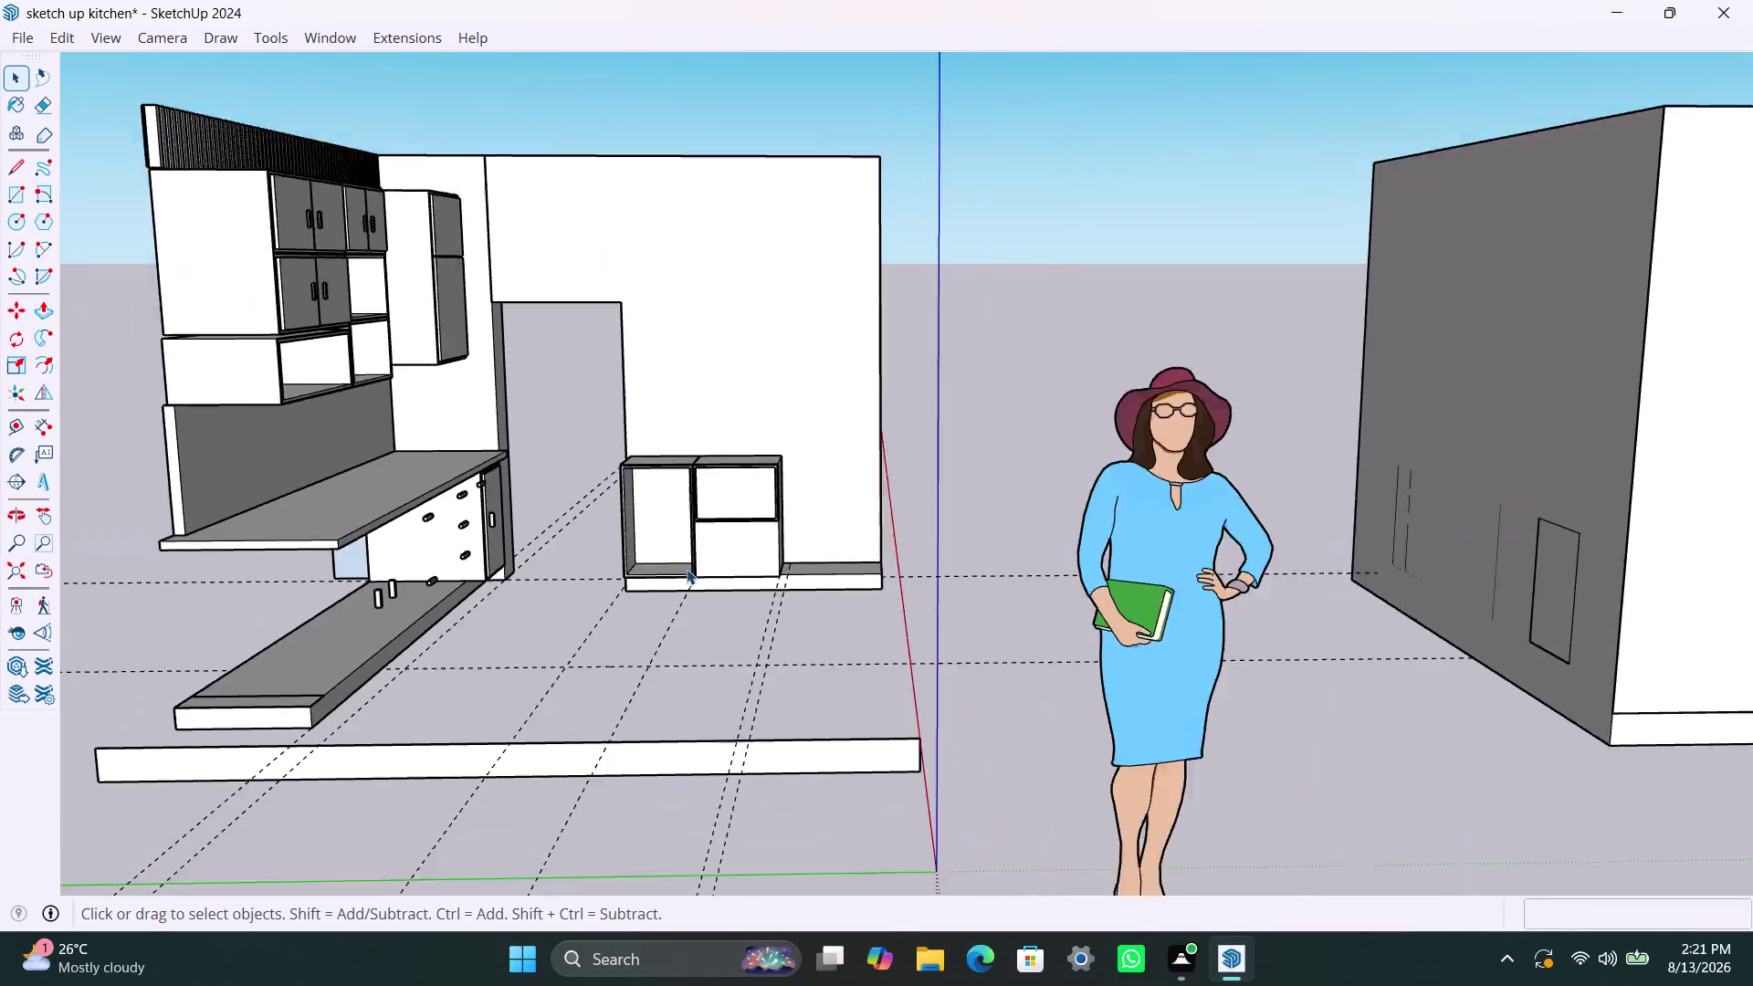
Zoom and orbit to the cabinets and open the right-hand cabinet box for editing.
scroll(up, 3)
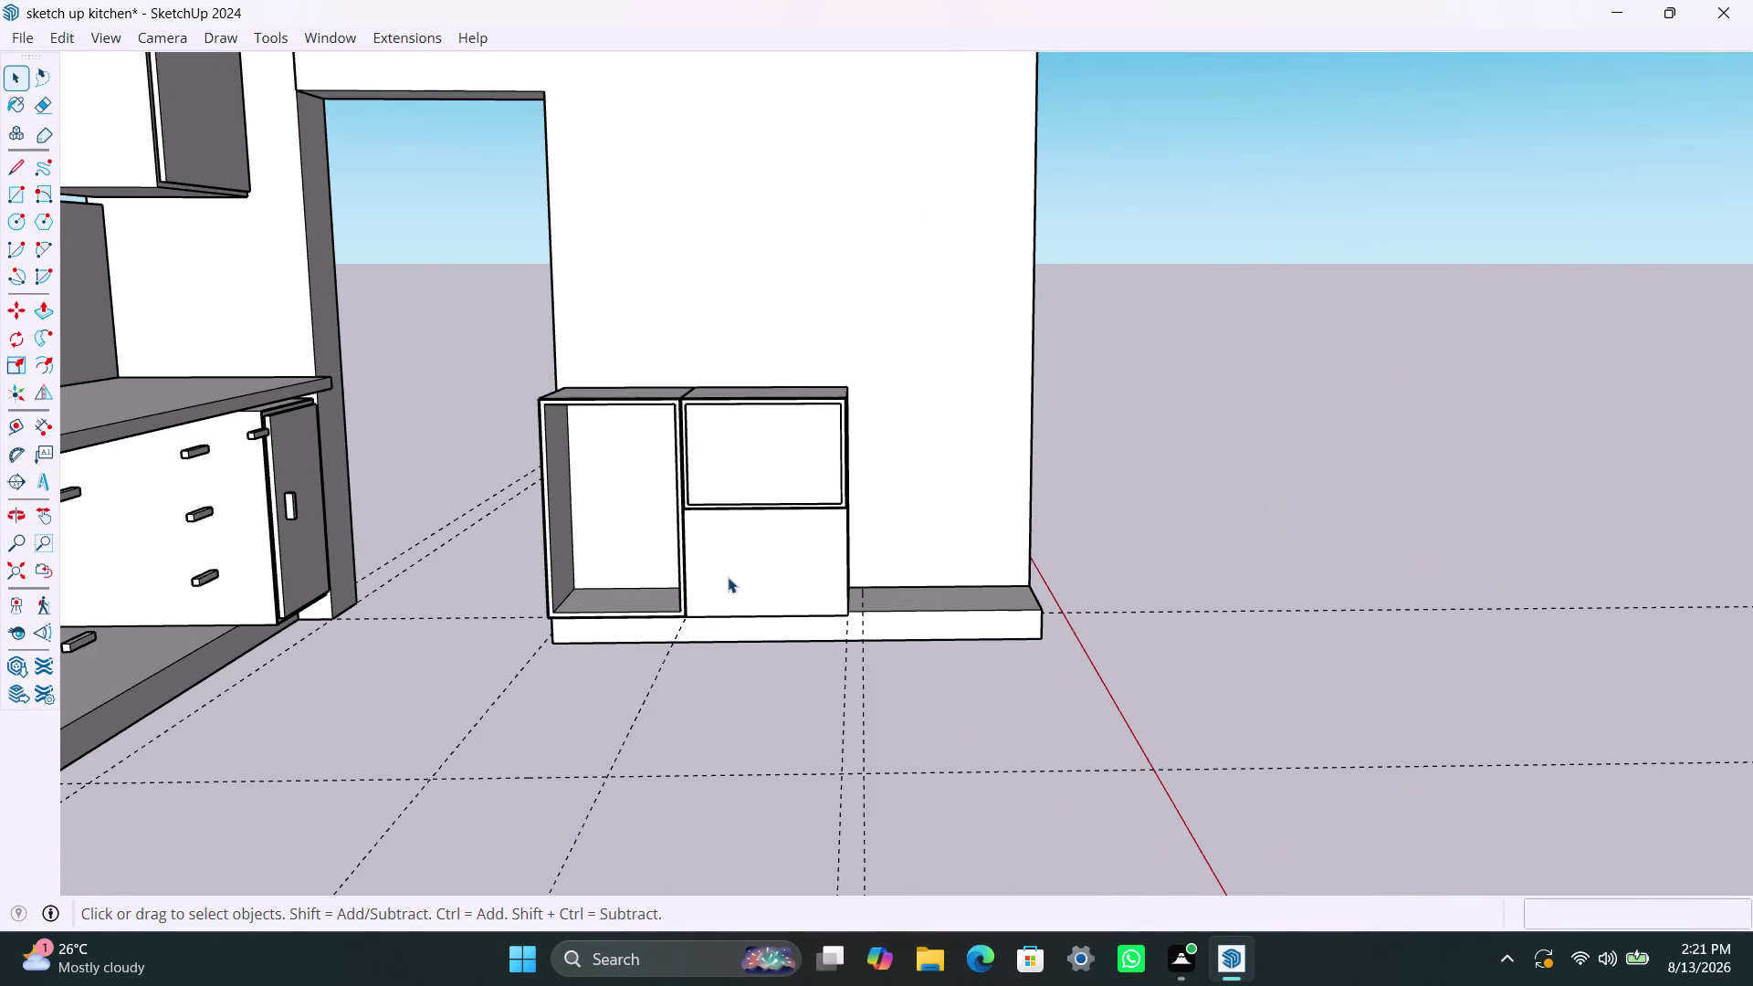
middle_drag(727, 578, 795, 605)
scroll(up, 3)
scroll(up, 3)
scroll(down, 3)
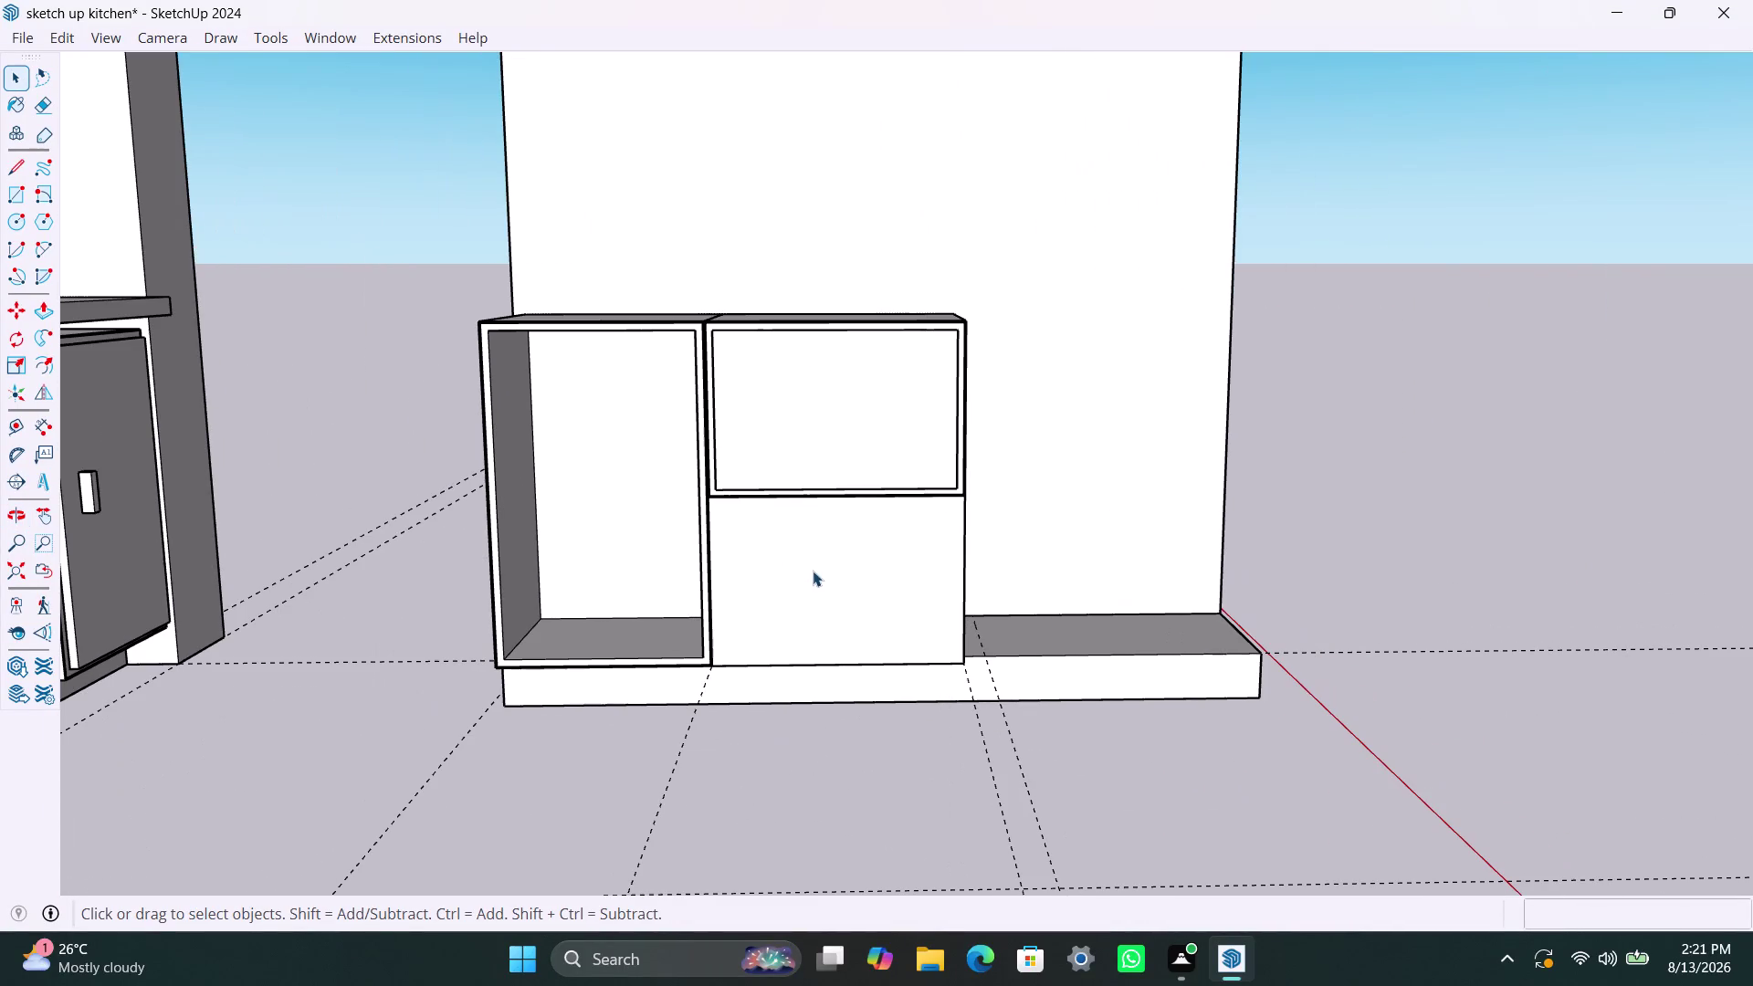
click(781, 574)
double_click(781, 574)
Select the lower front face of the cabinet box.
click(781, 572)
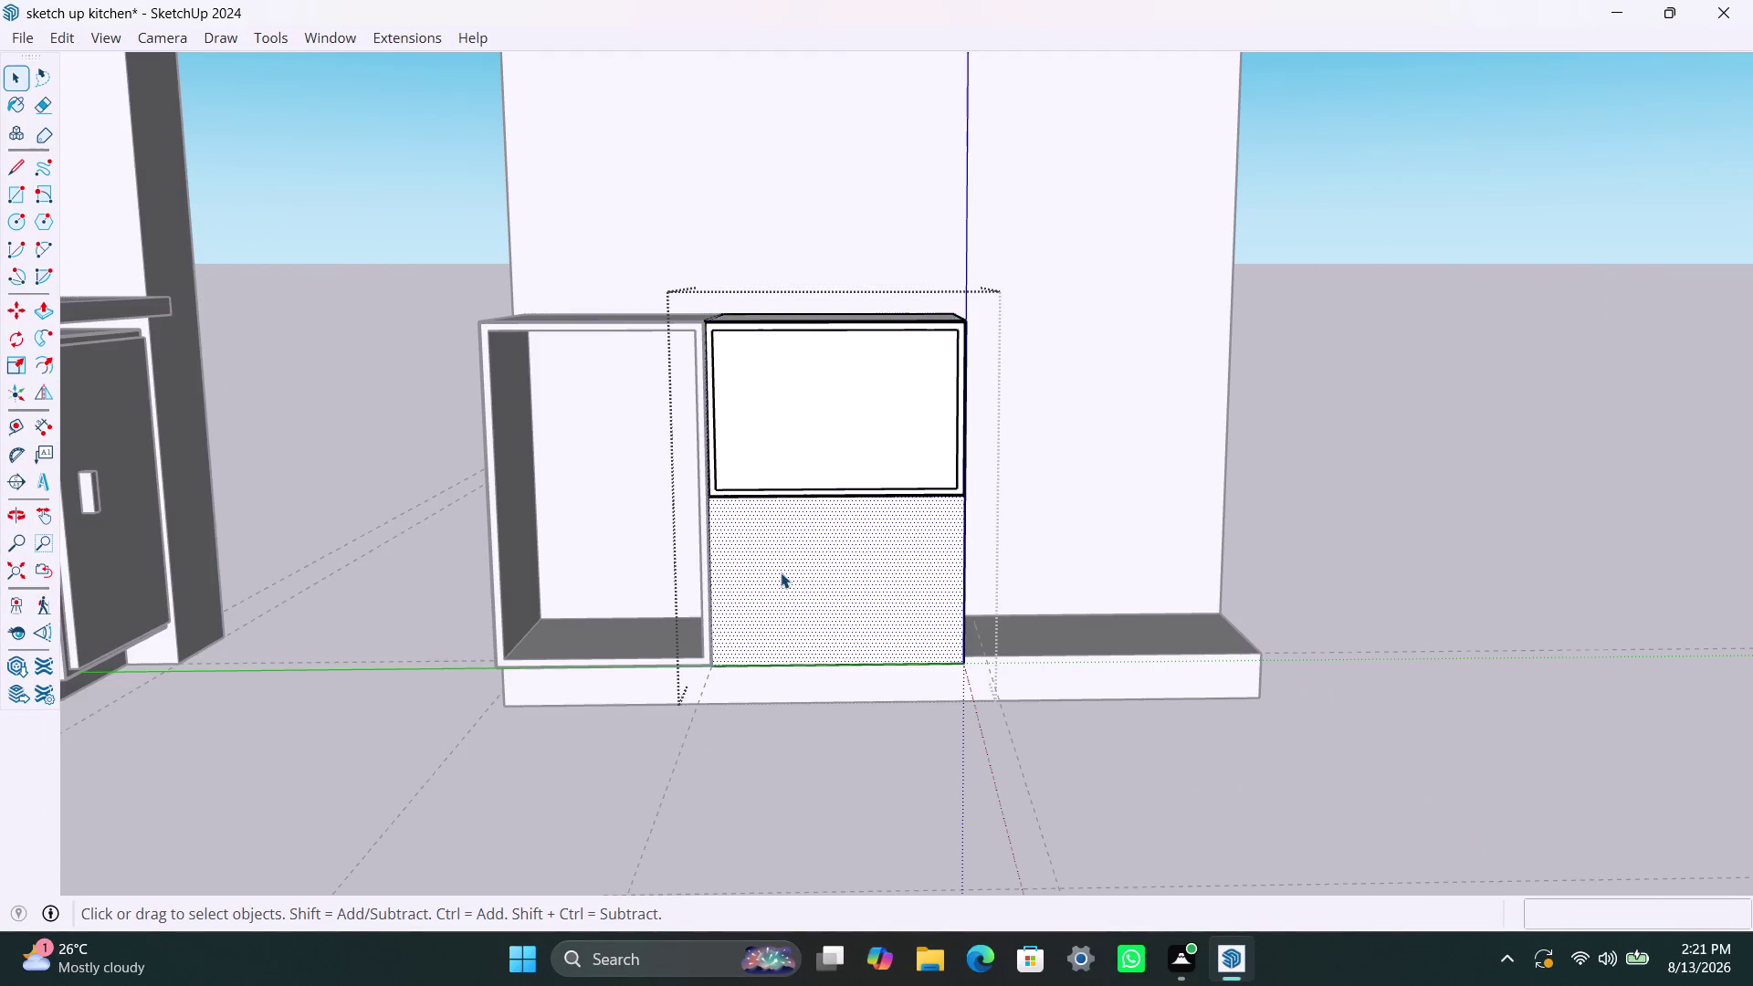
scroll(up, 3)
scroll(up, 3)
click(783, 571)
click(783, 570)
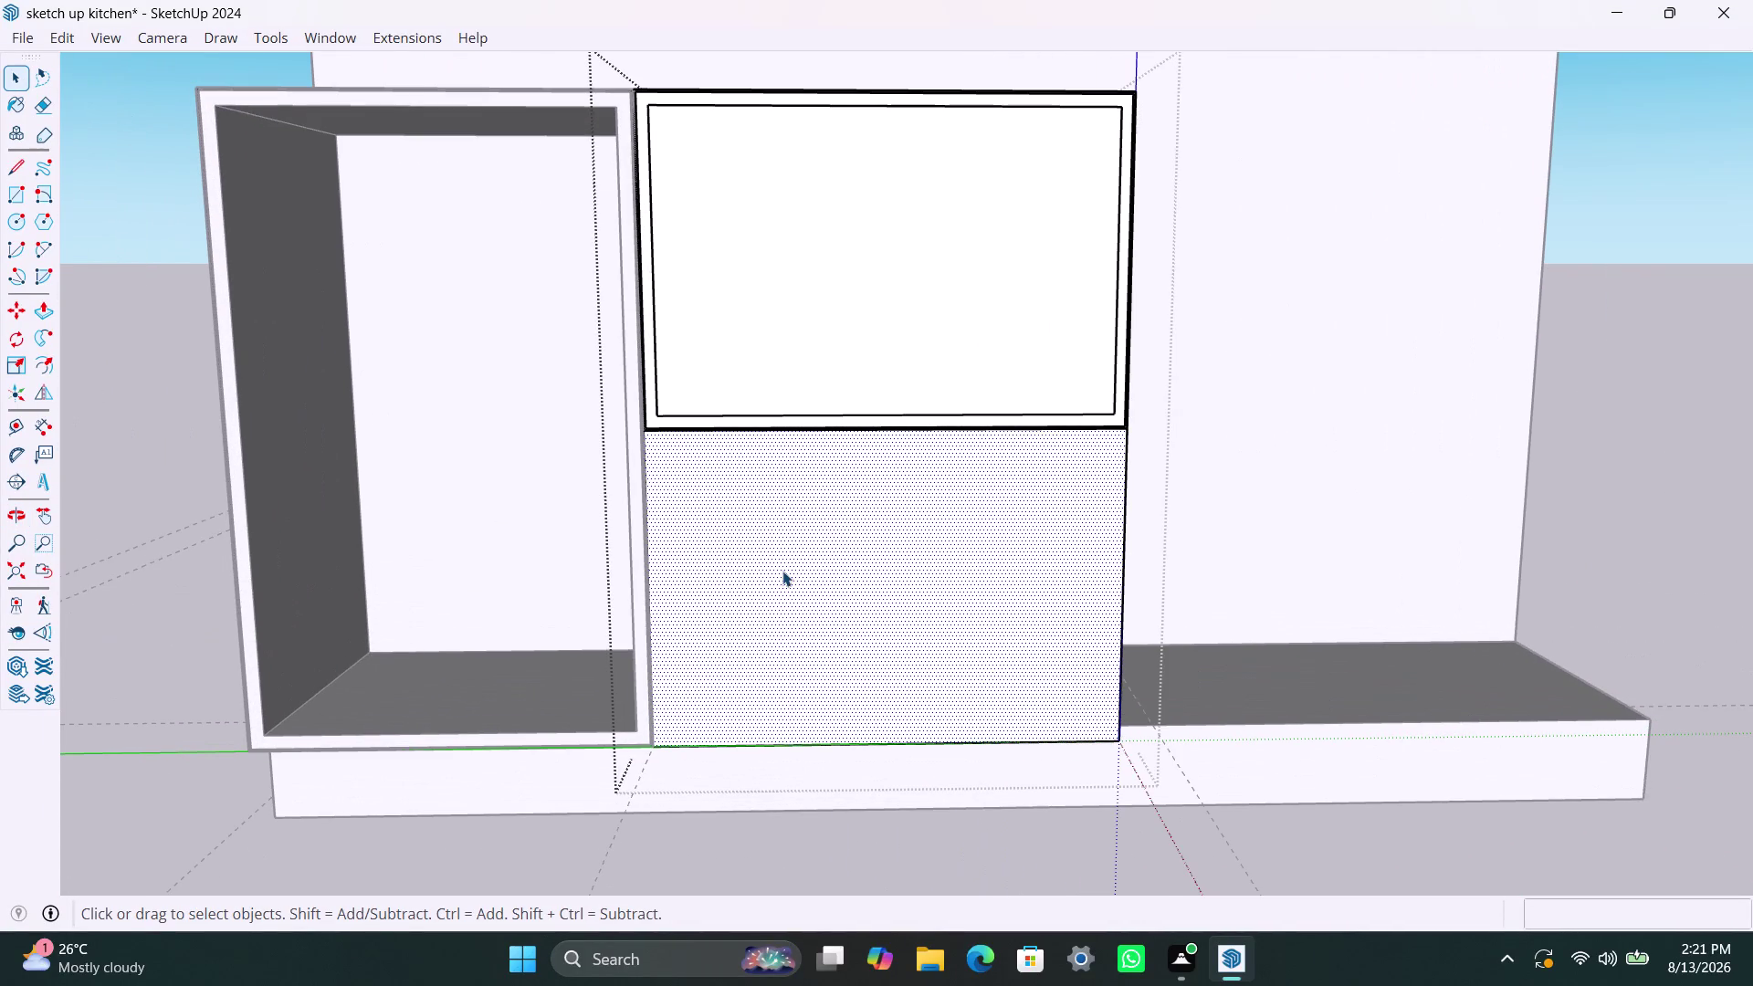
Offset the lower front face inward by 2.5mm.
key(f)
click(777, 566)
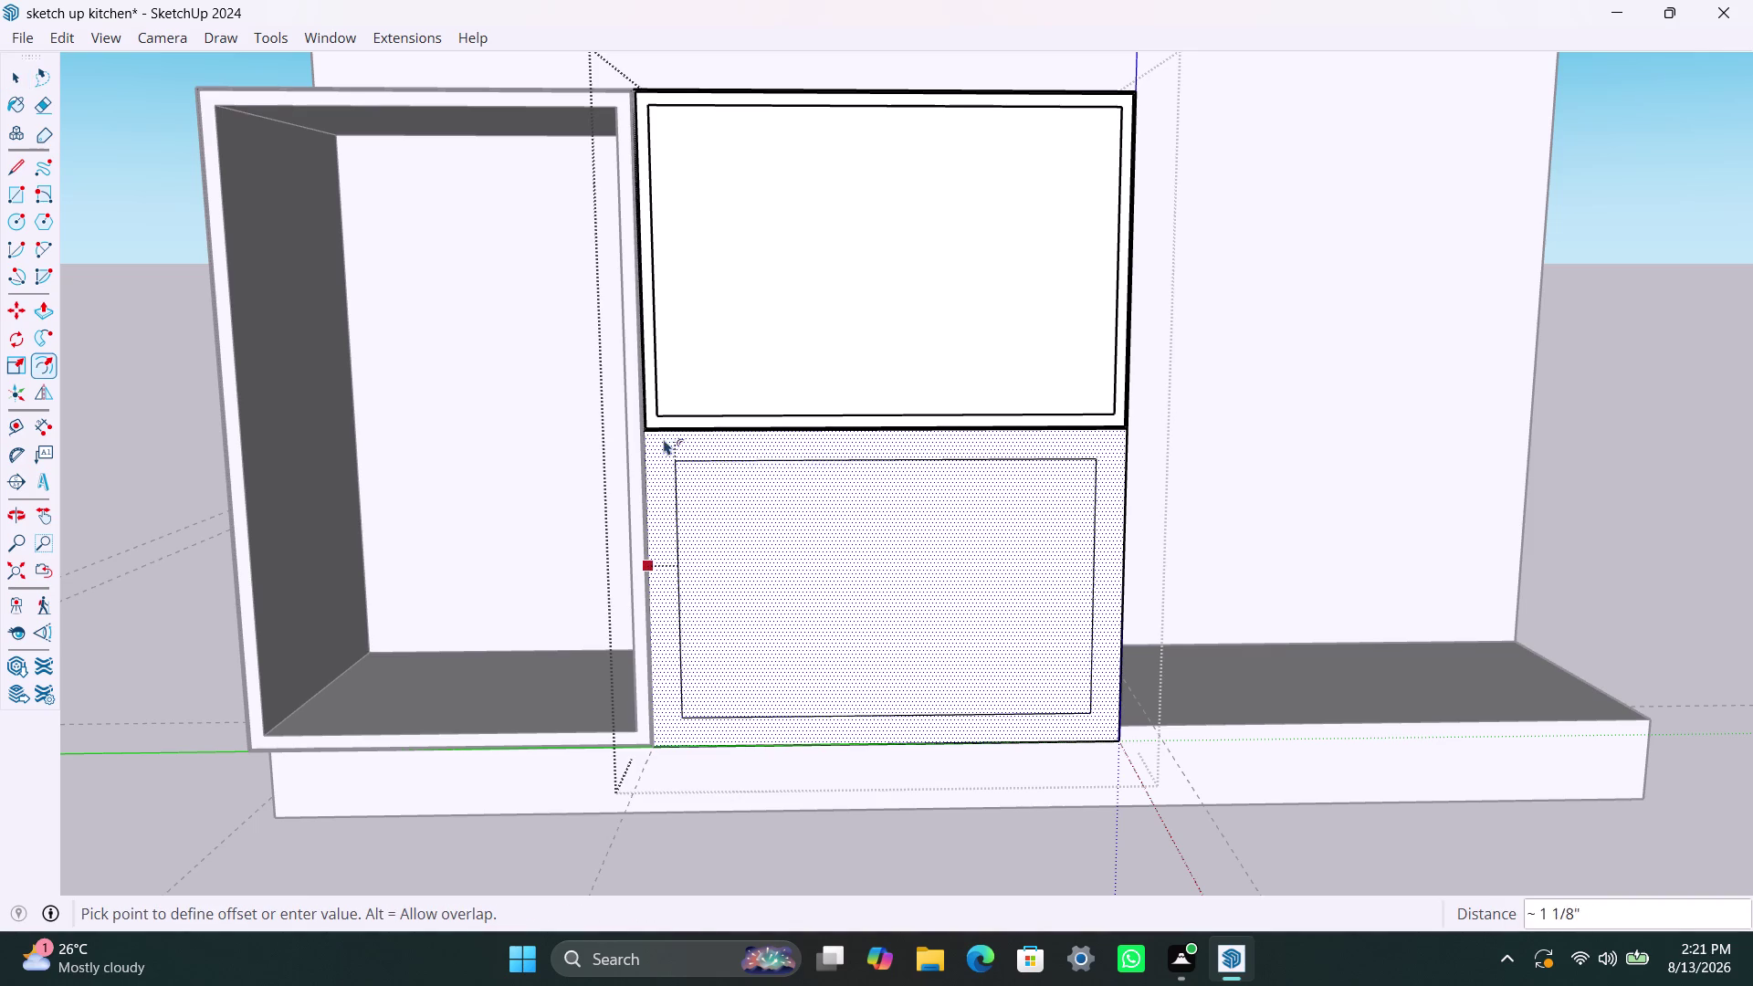
text(2)
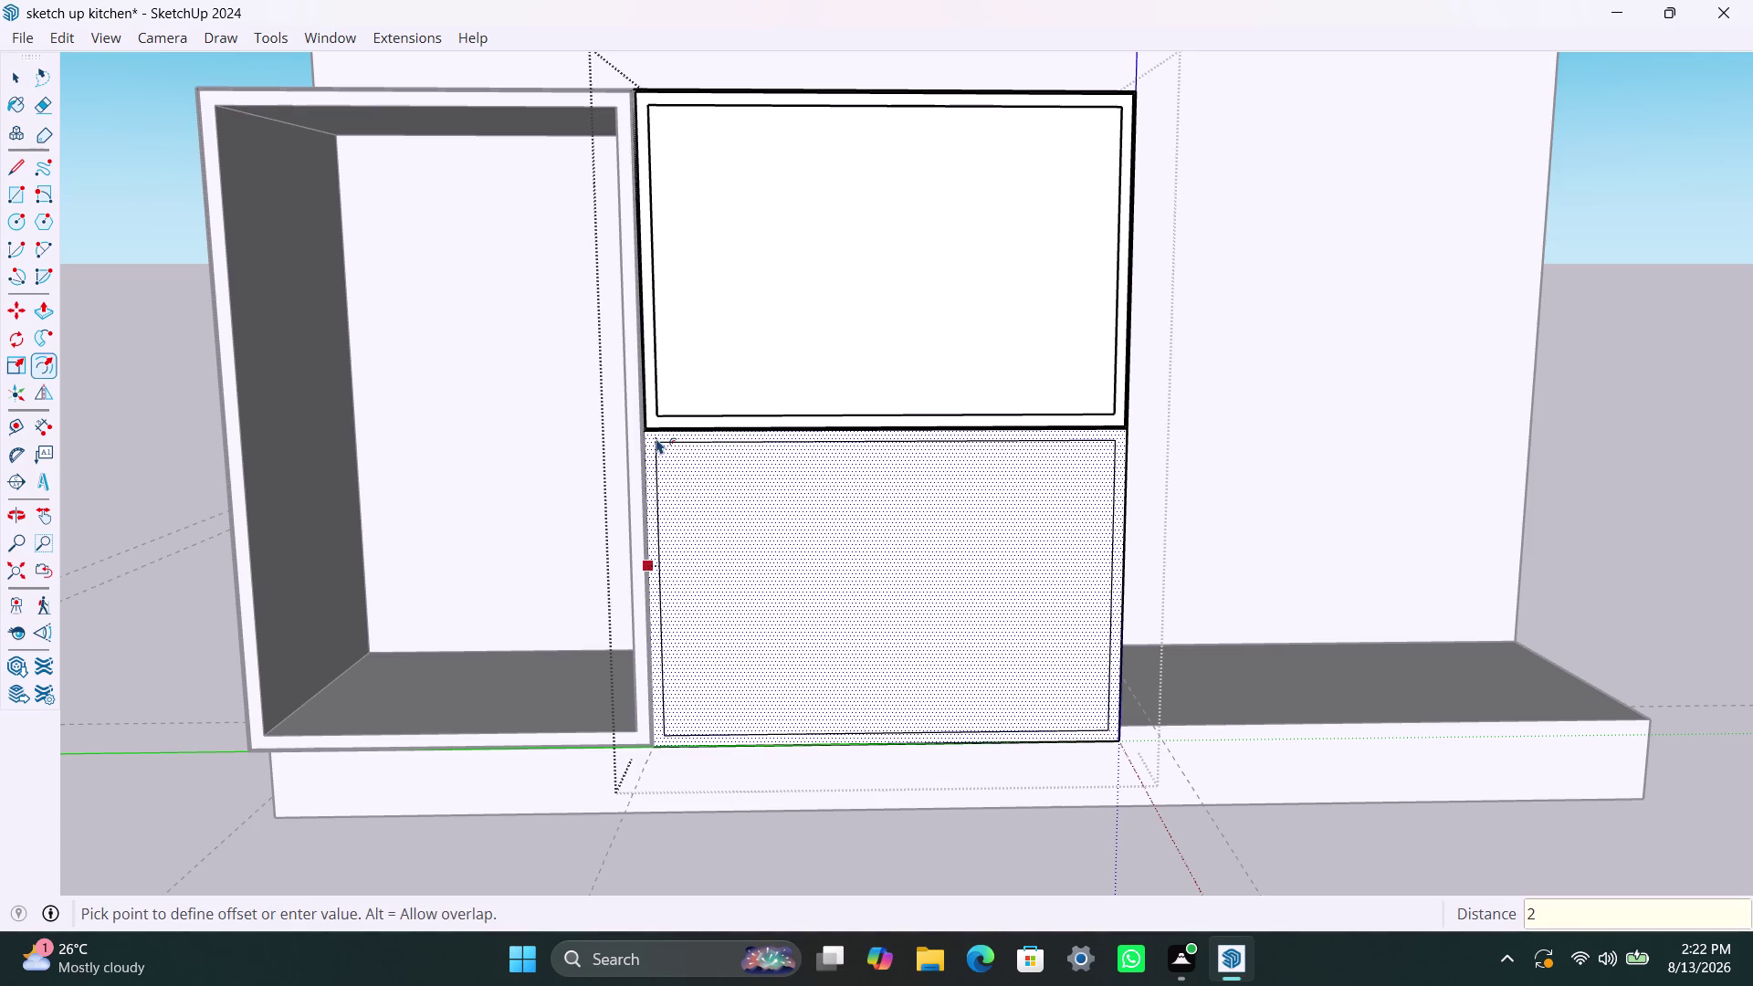
text(.5mm)
key(Return)
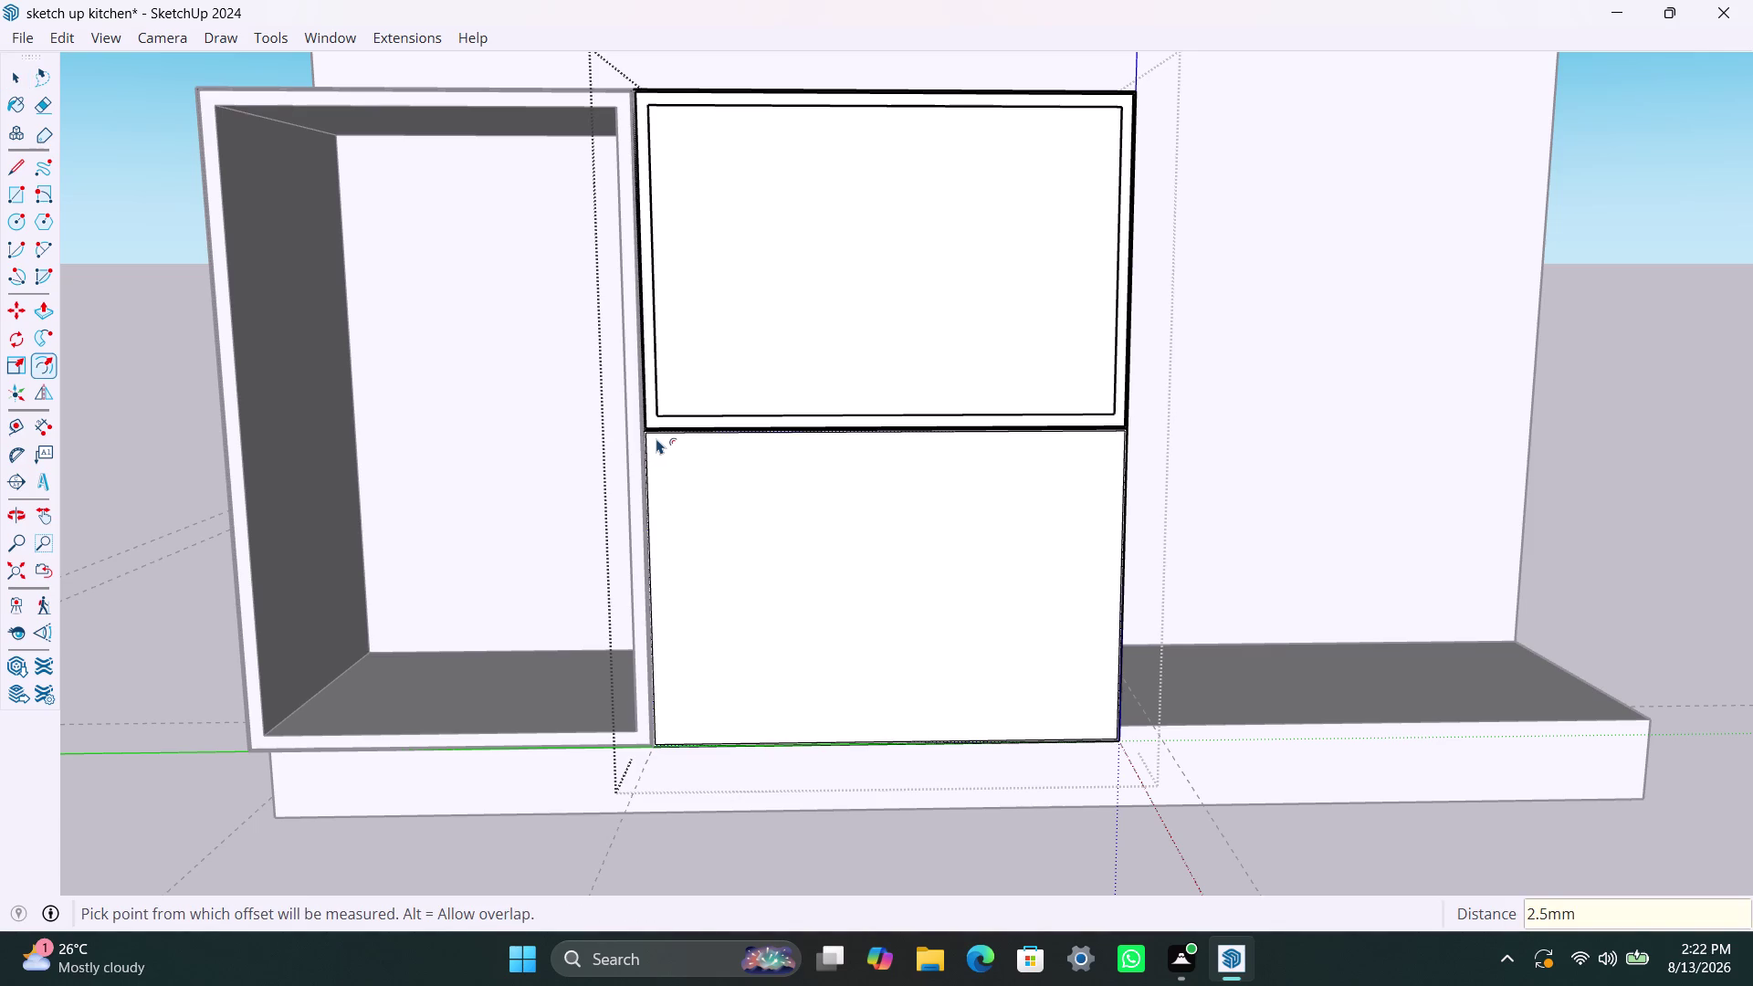
Redo the lower face inset at 18mm to finish the frame border.
click(703, 459)
key(3)
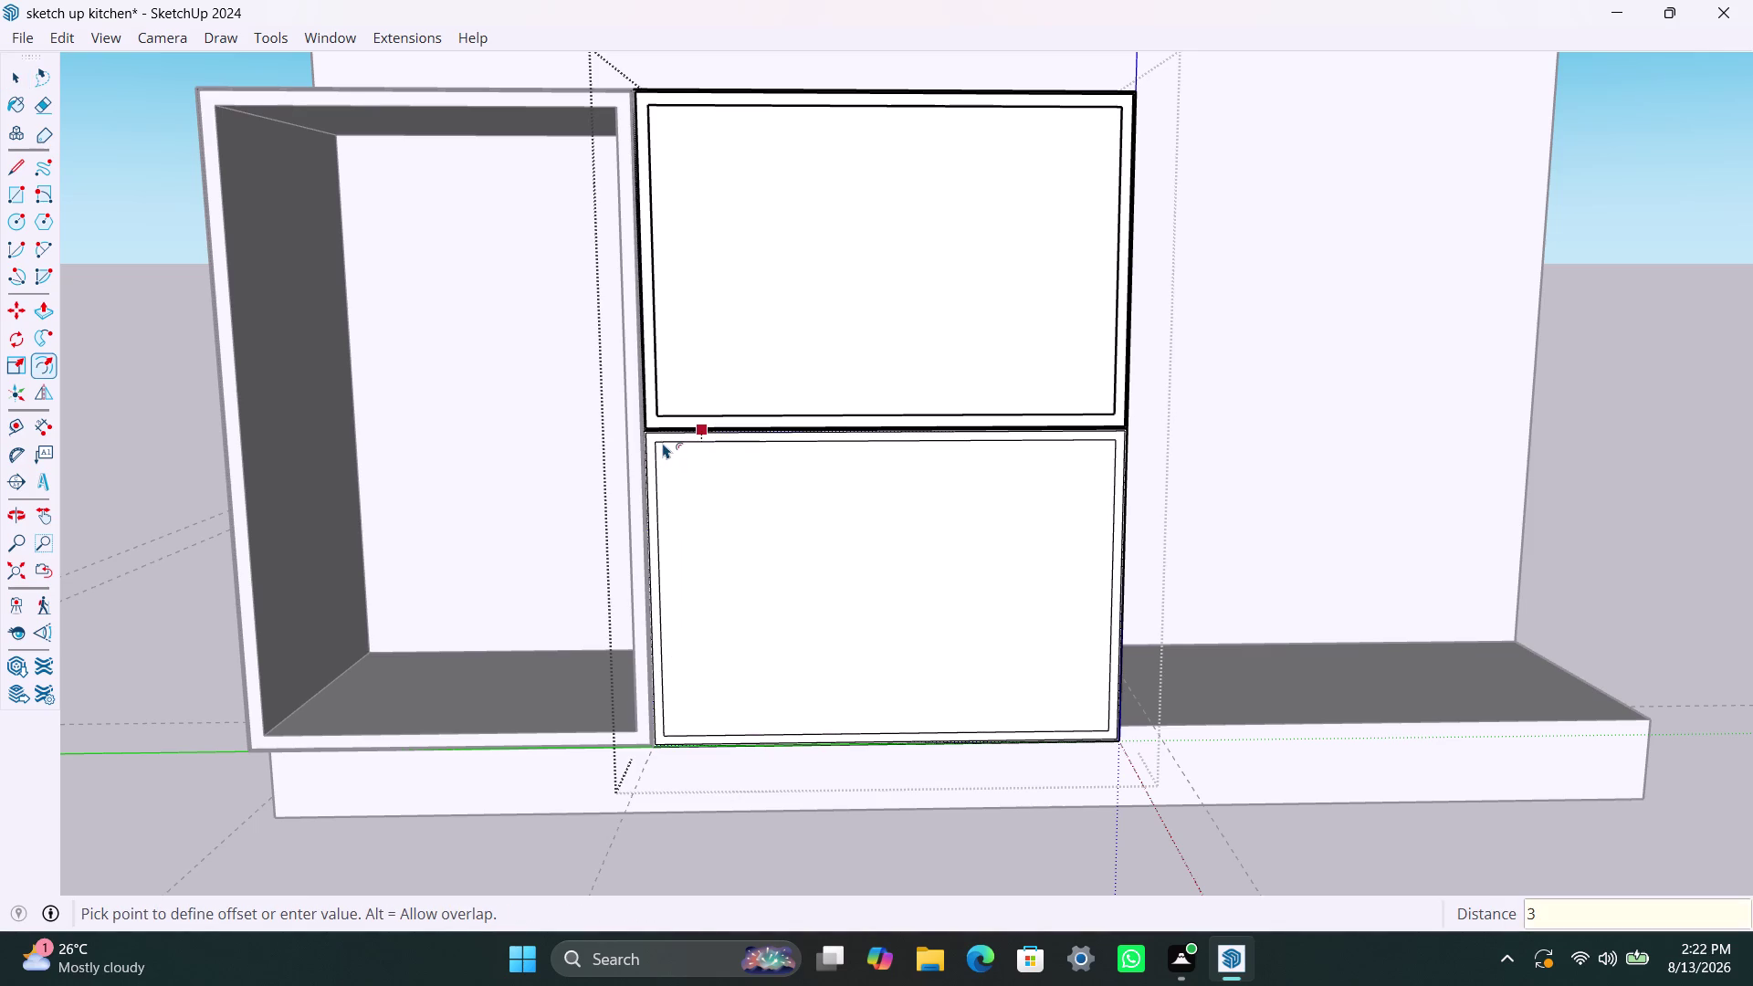
key(BackSpace)
text(18mm)
key(Return)
key(space)
click(729, 501)
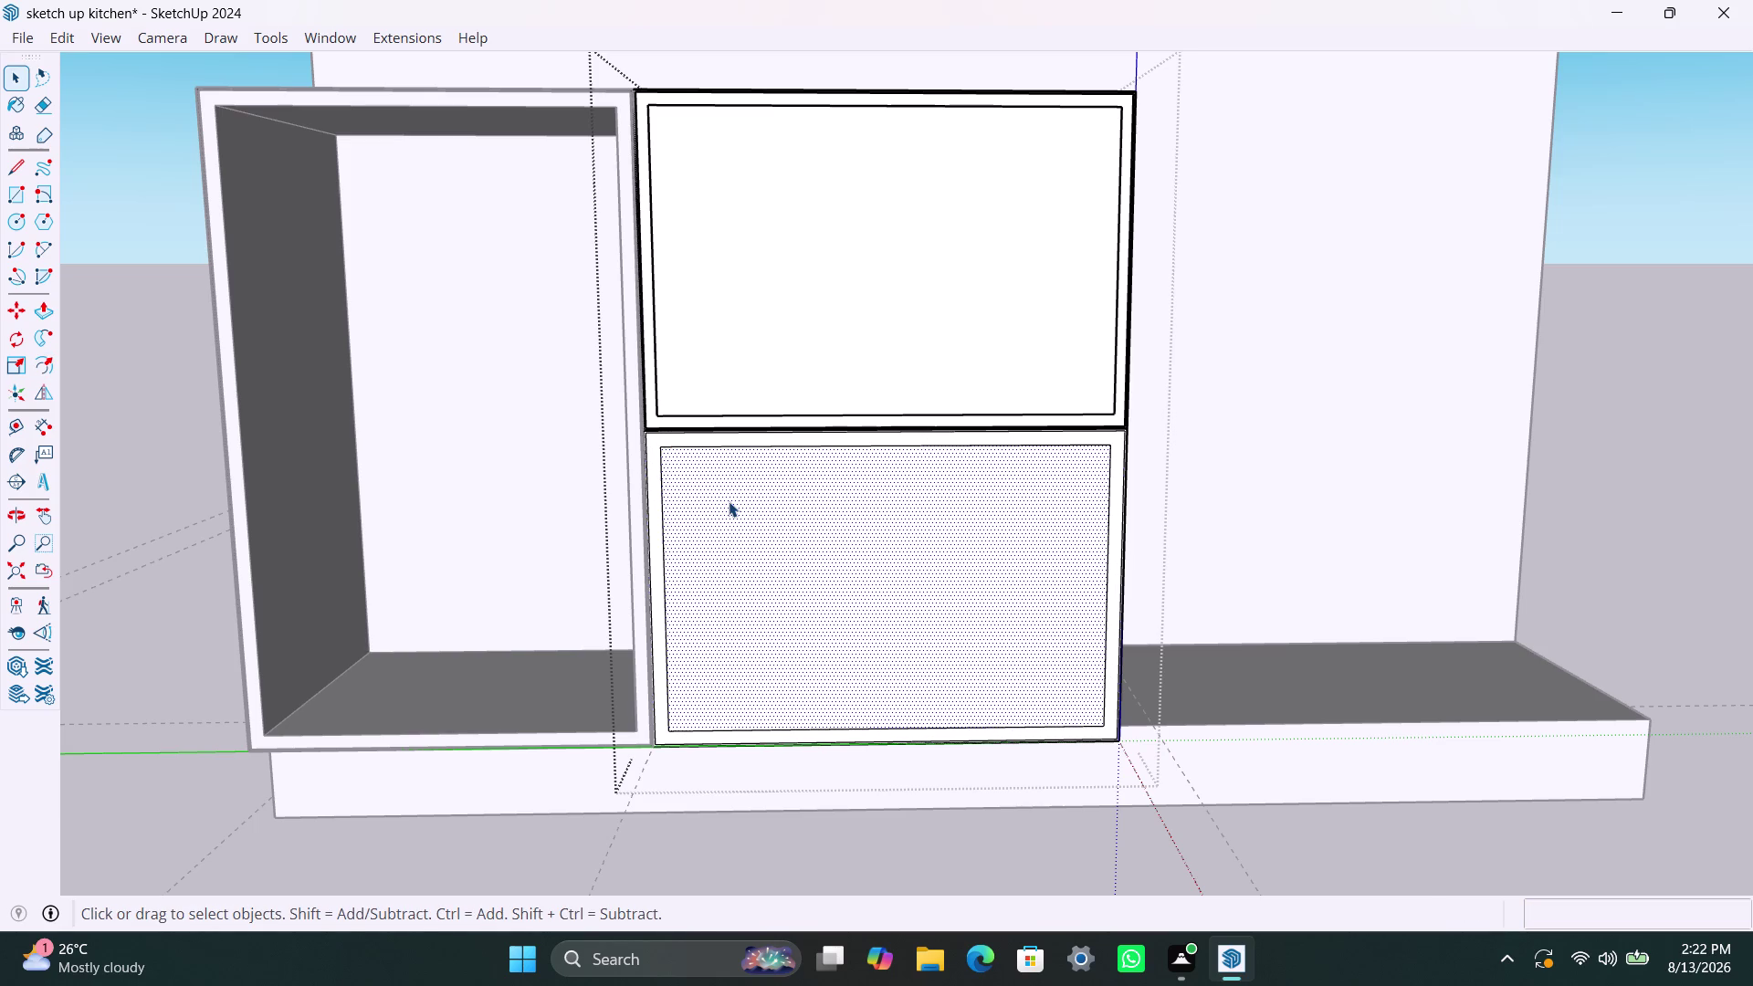
Push the inner panel face back into the box to form the open compartment.
key(p)
click(729, 502)
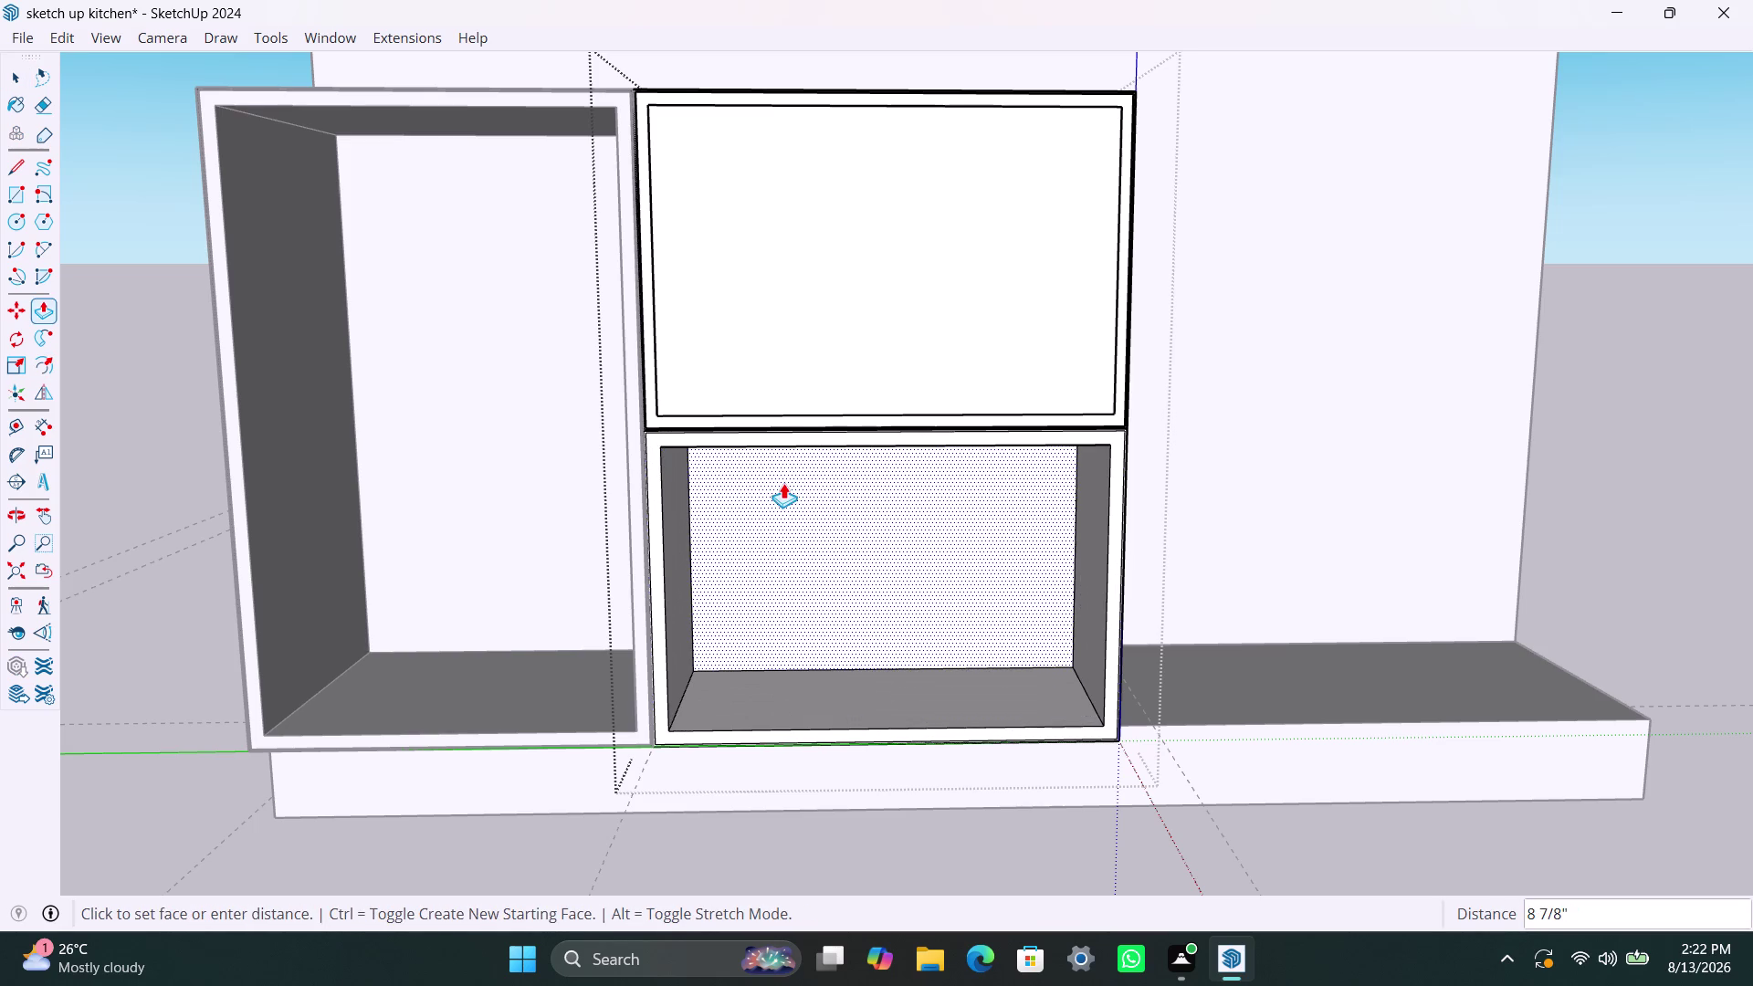
click(783, 481)
key(space)
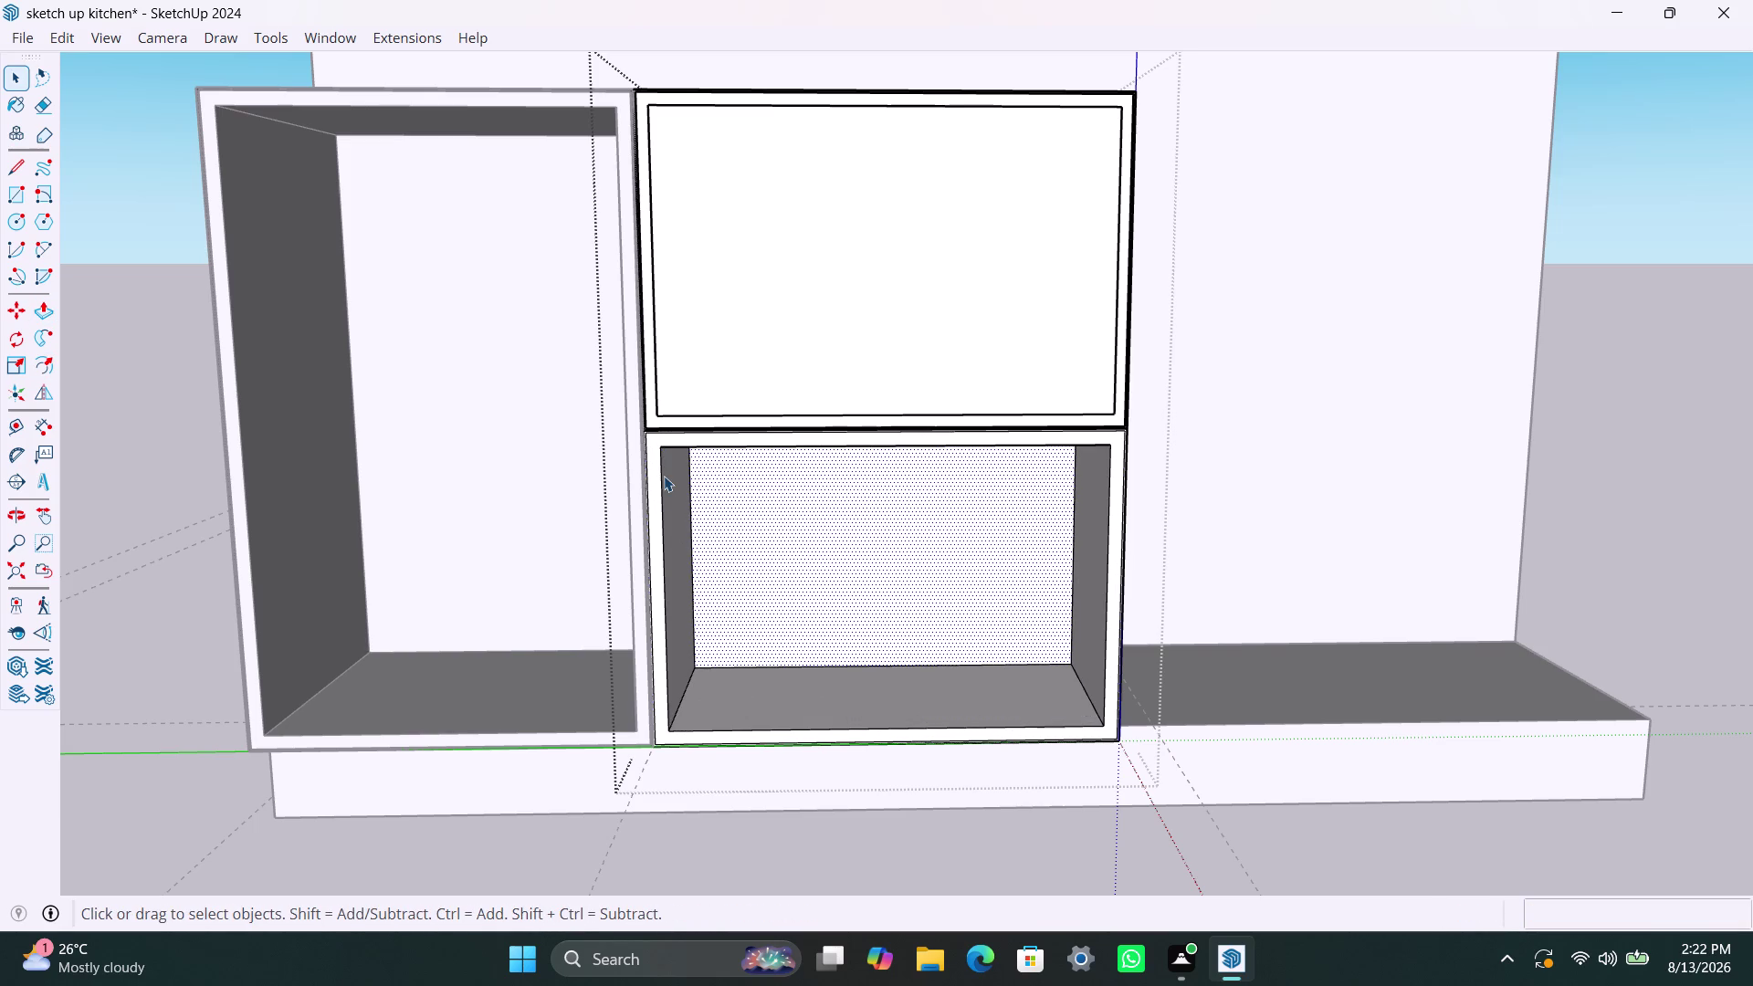
Exit the cabinet group and zoom out to view the result.
click(1691, 352)
scroll(down, 3)
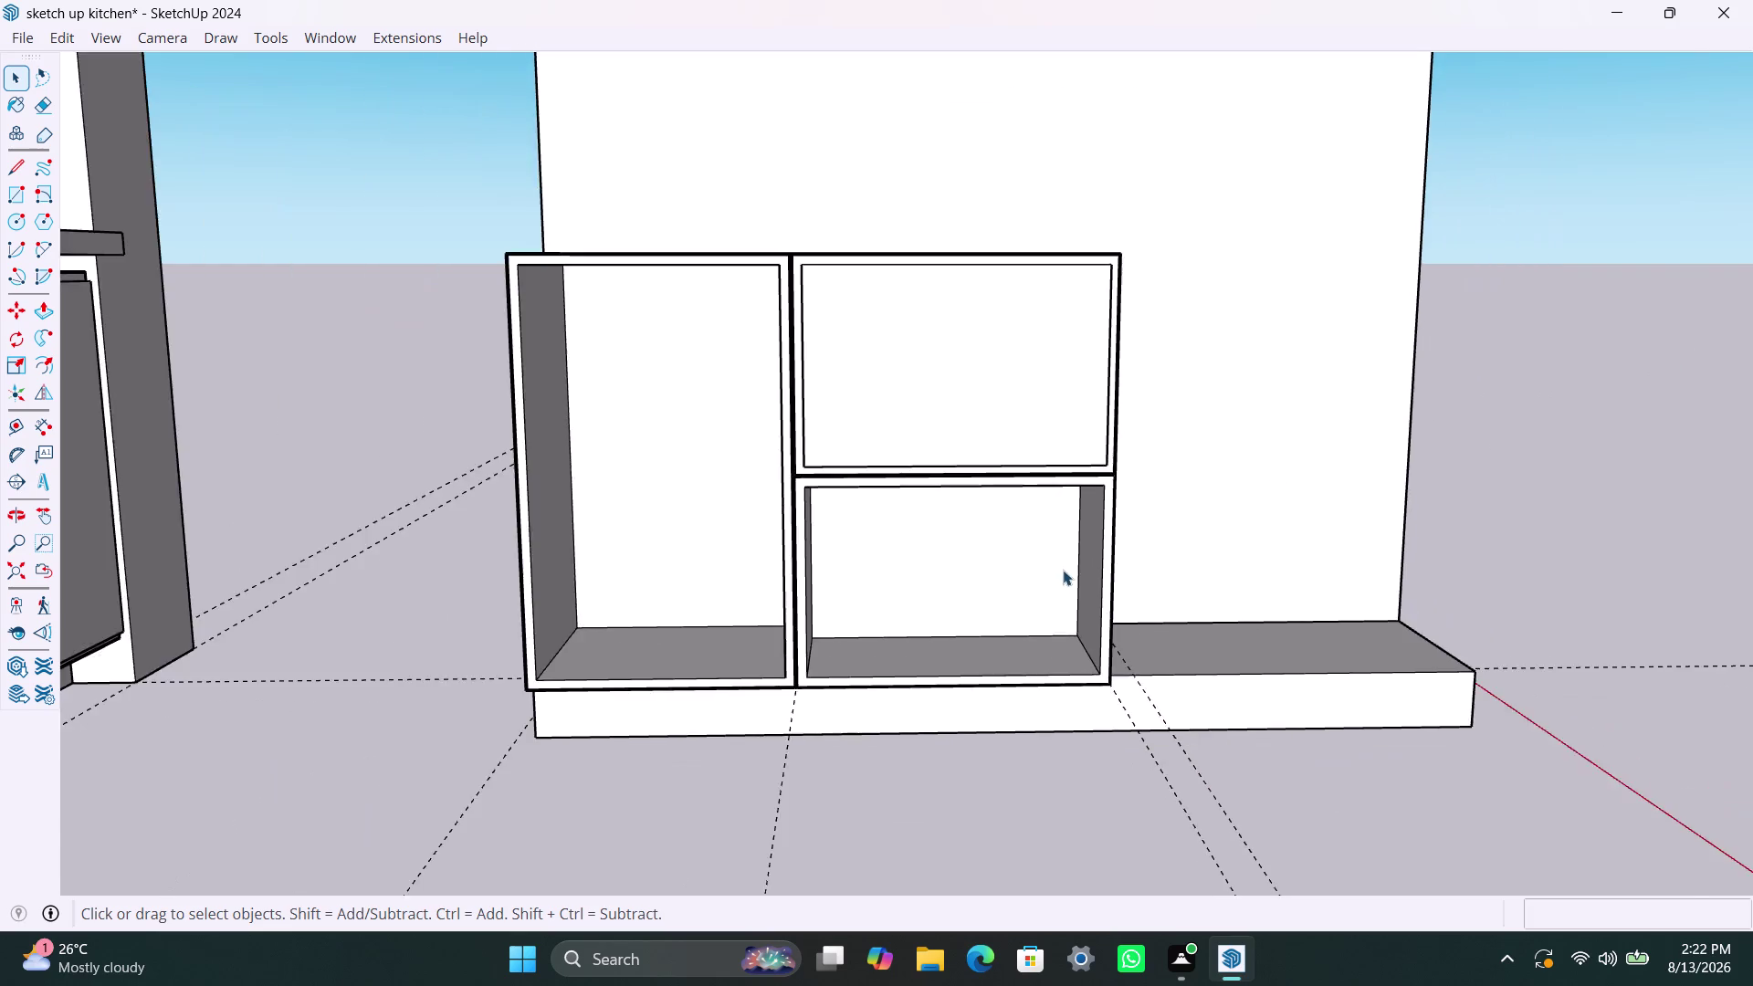
scroll(down, 3)
scroll(up, 3)
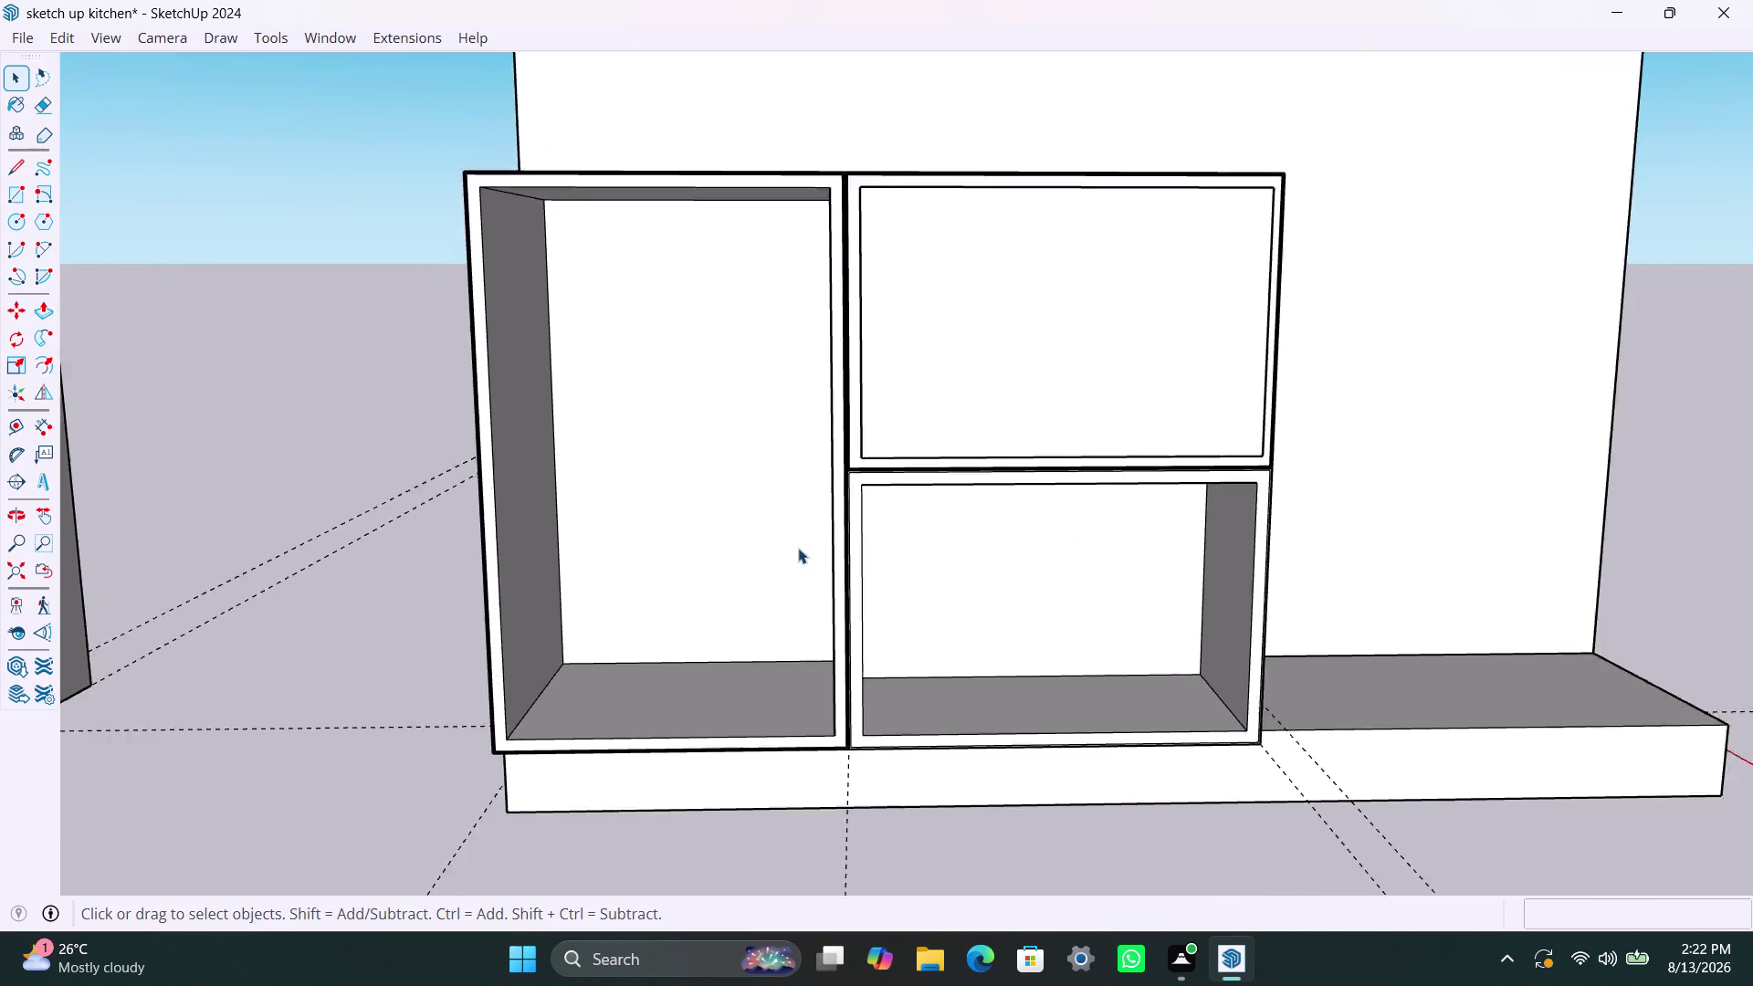
scroll(up, 3)
click(929, 515)
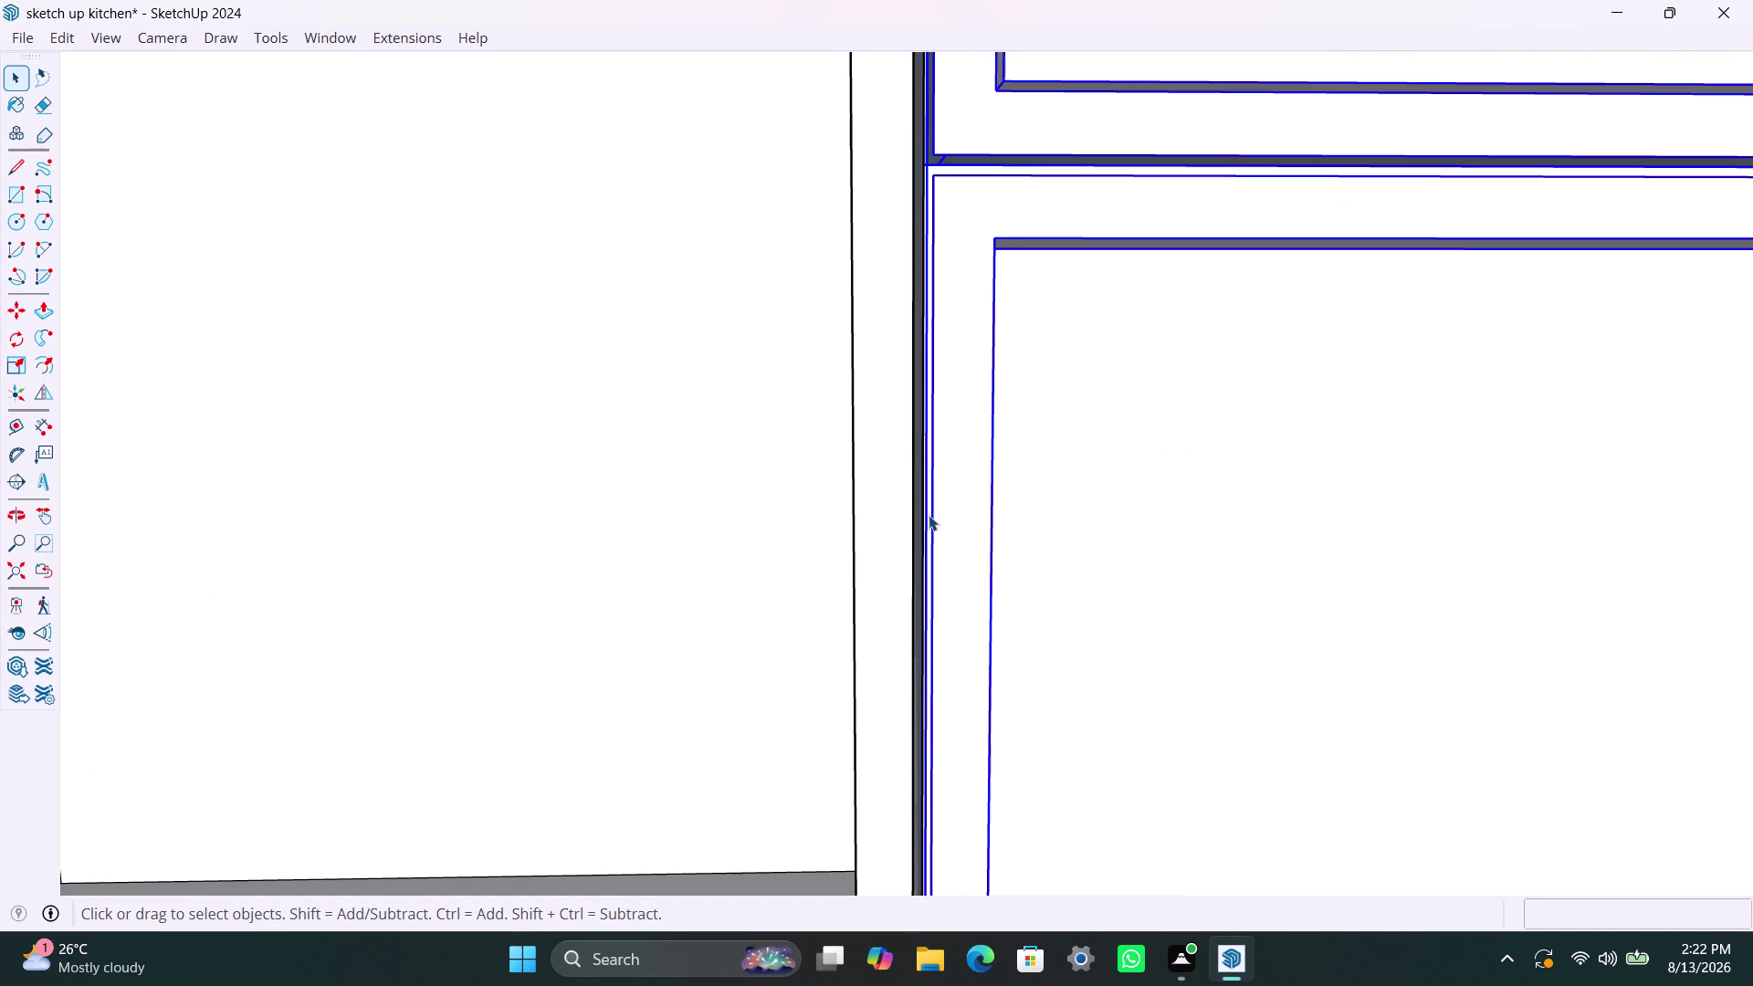
click(928, 514)
scroll(up, 3)
triple_click(929, 508)
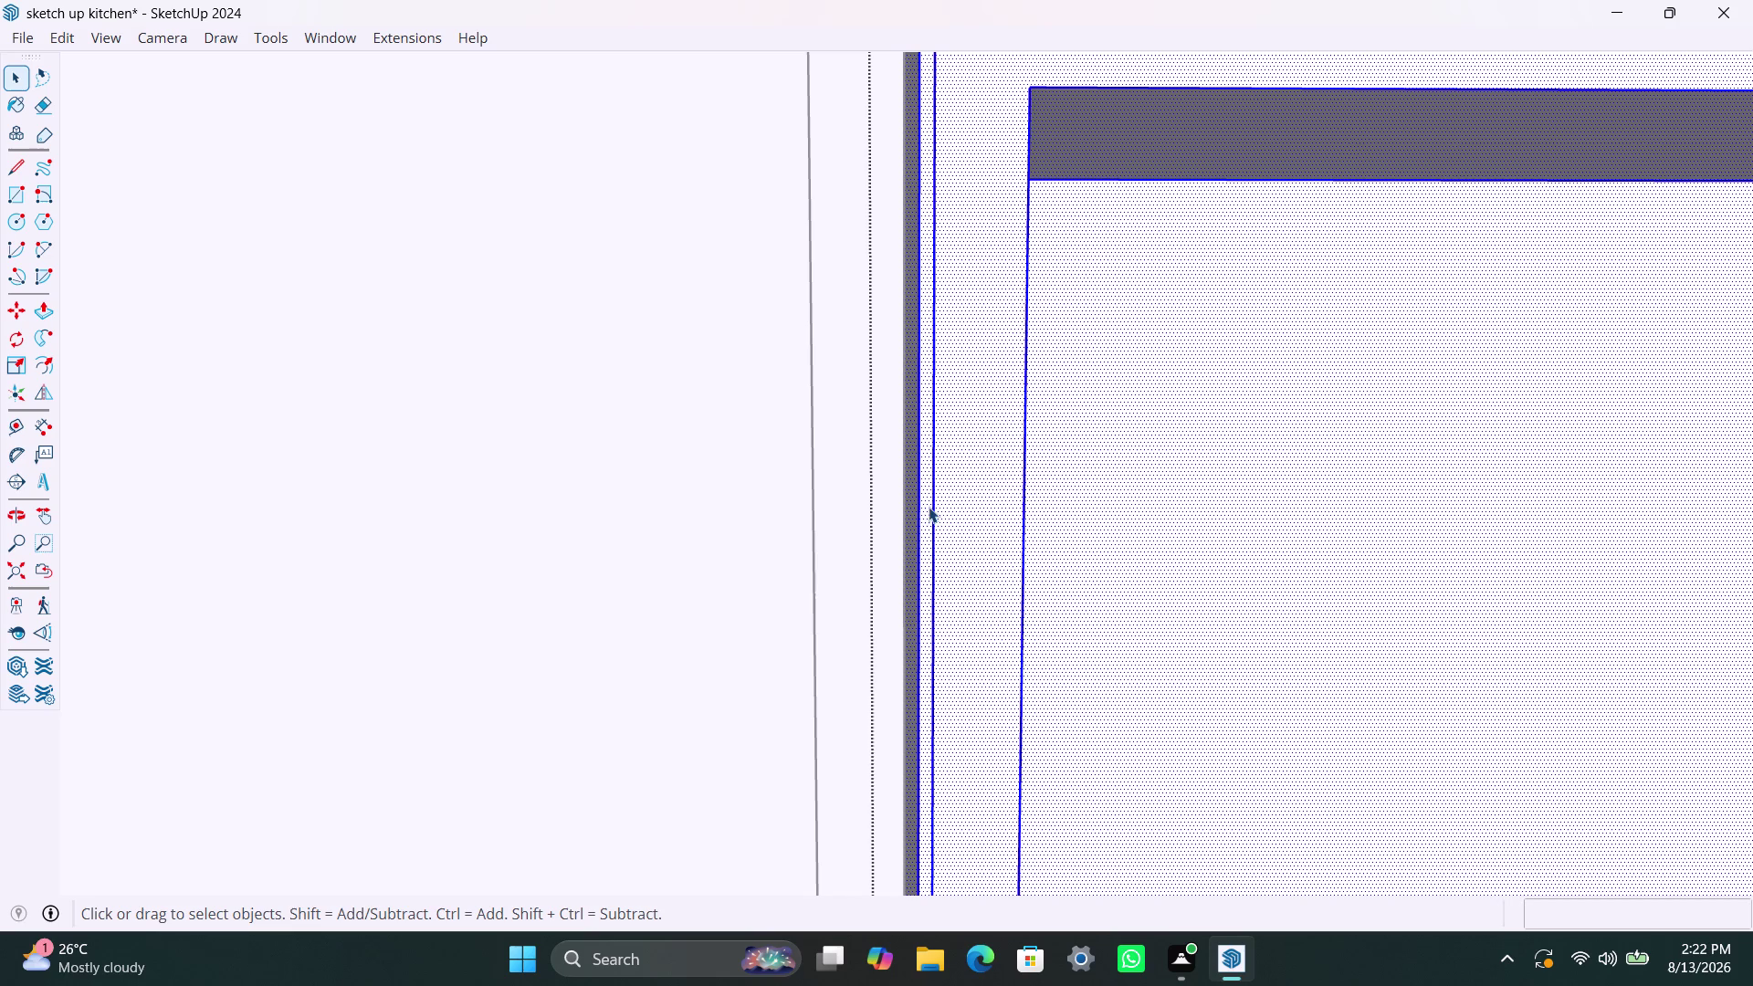
click(925, 507)
click(927, 503)
click(960, 483)
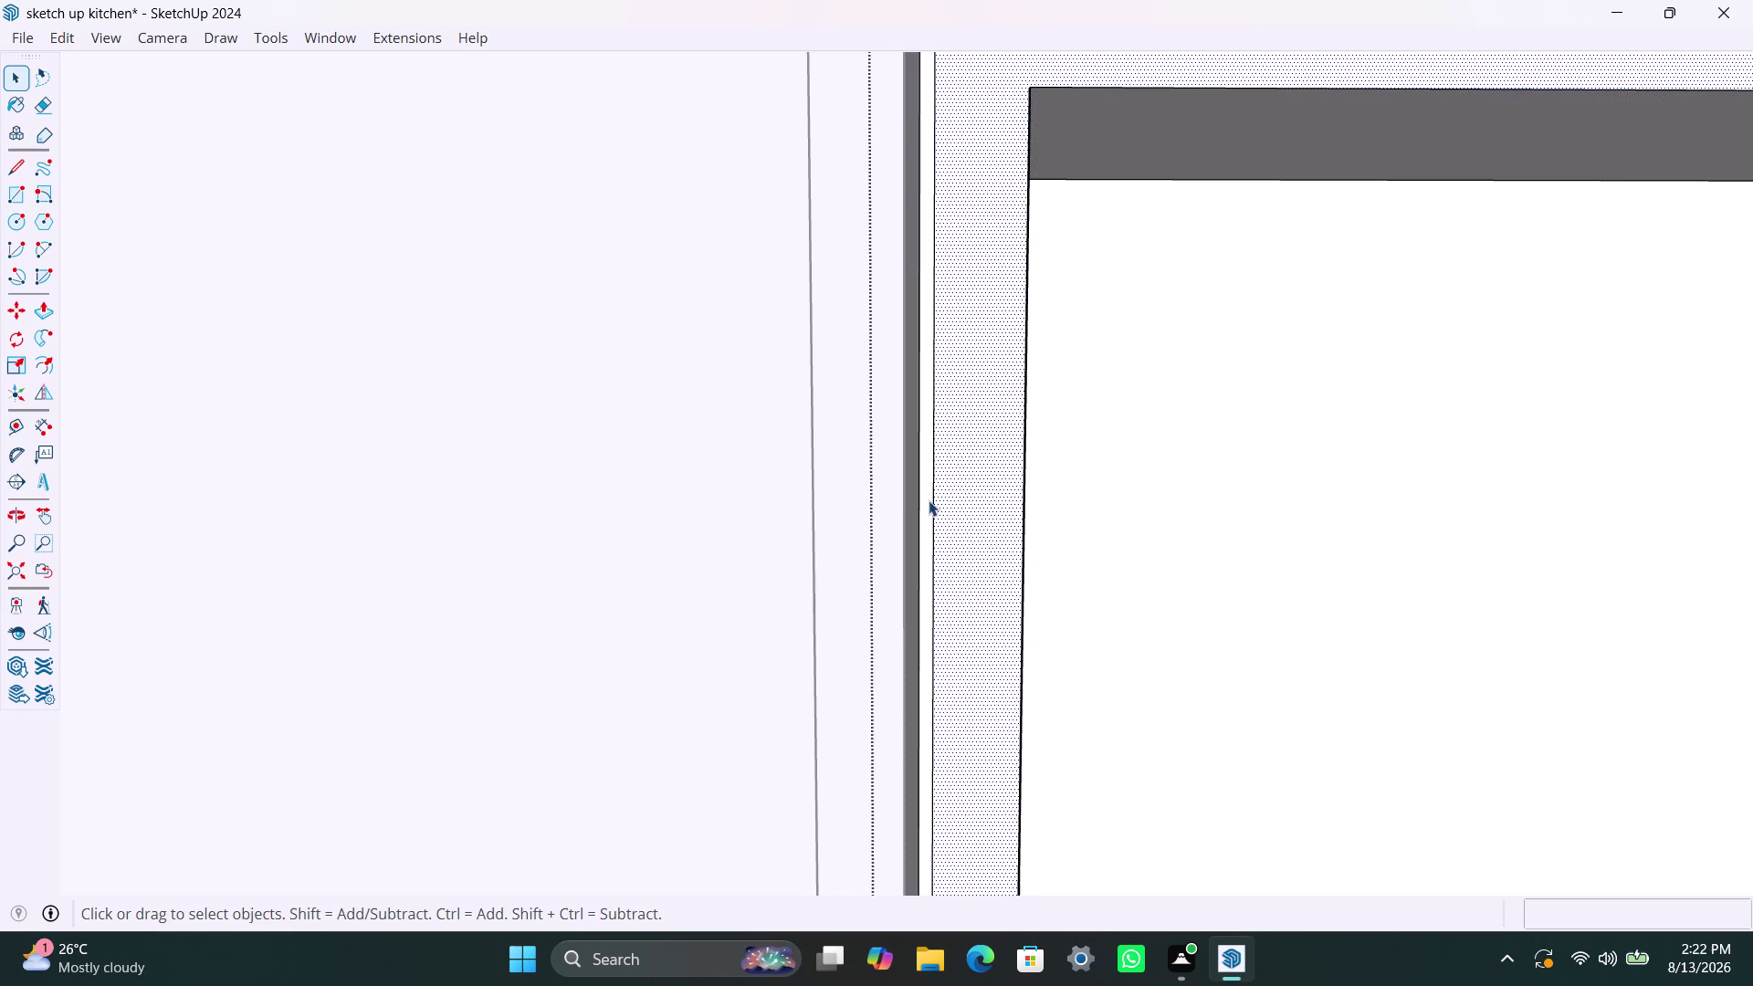
click(929, 500)
key(Delete)
scroll(down, 3)
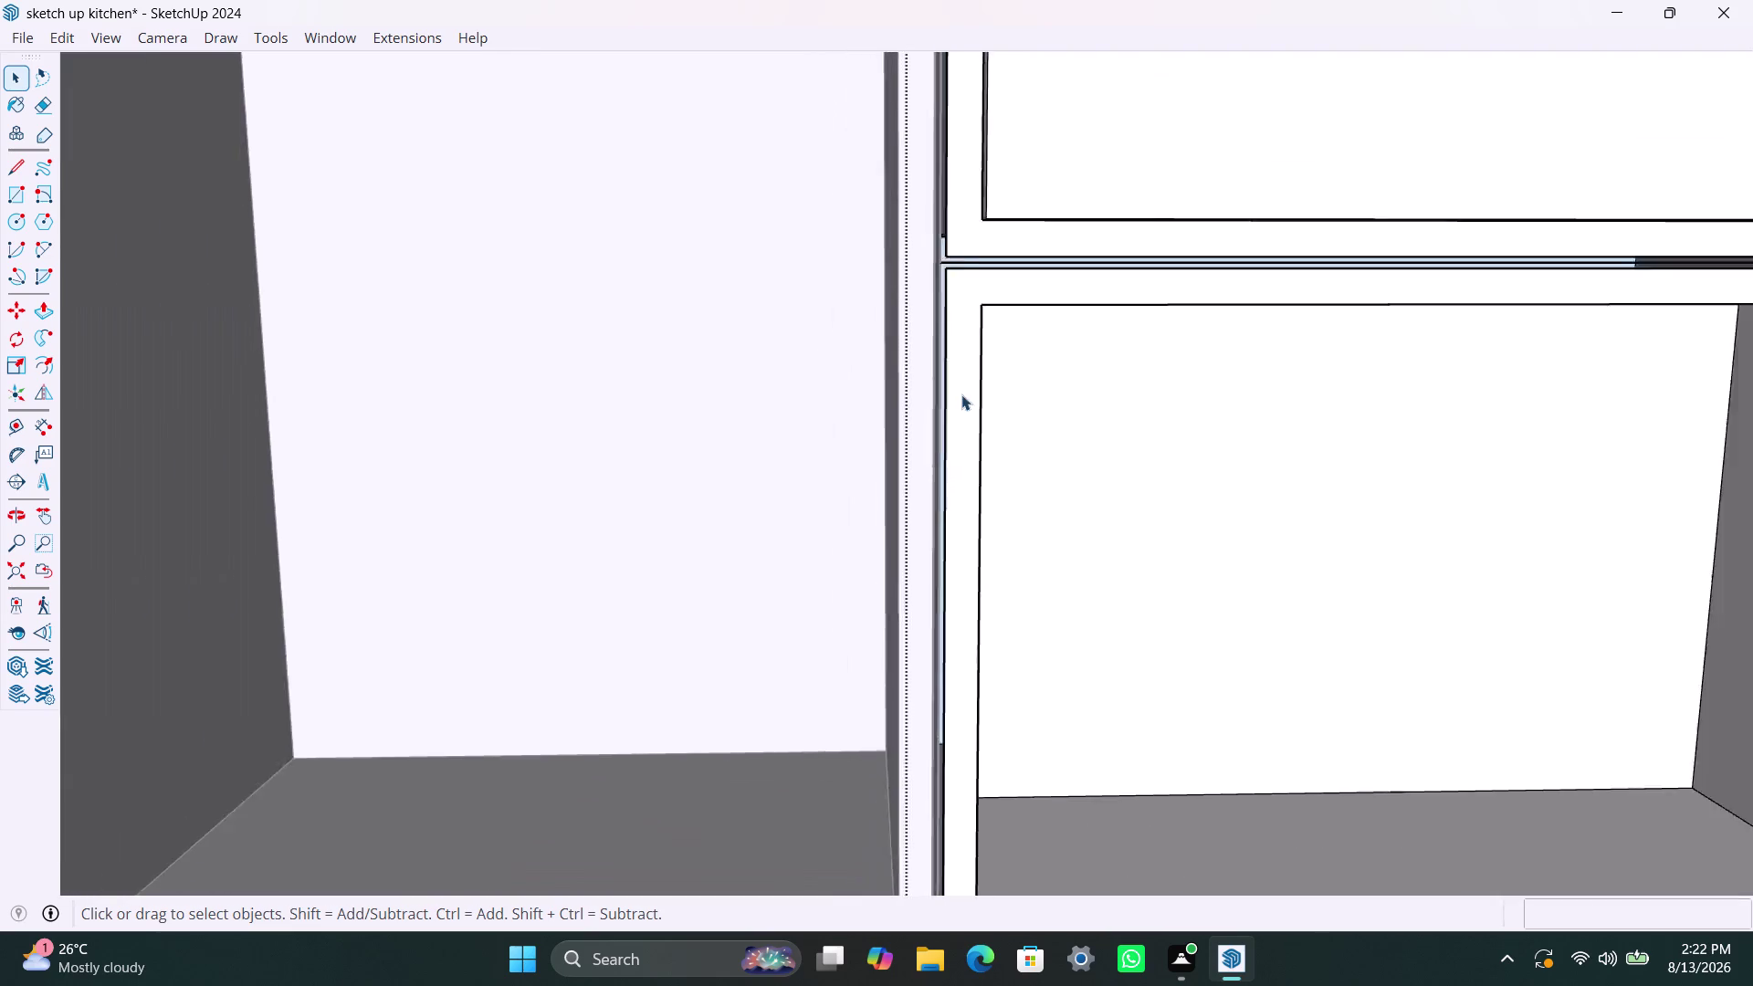
scroll(down, 3)
click(1638, 290)
scroll(down, 3)
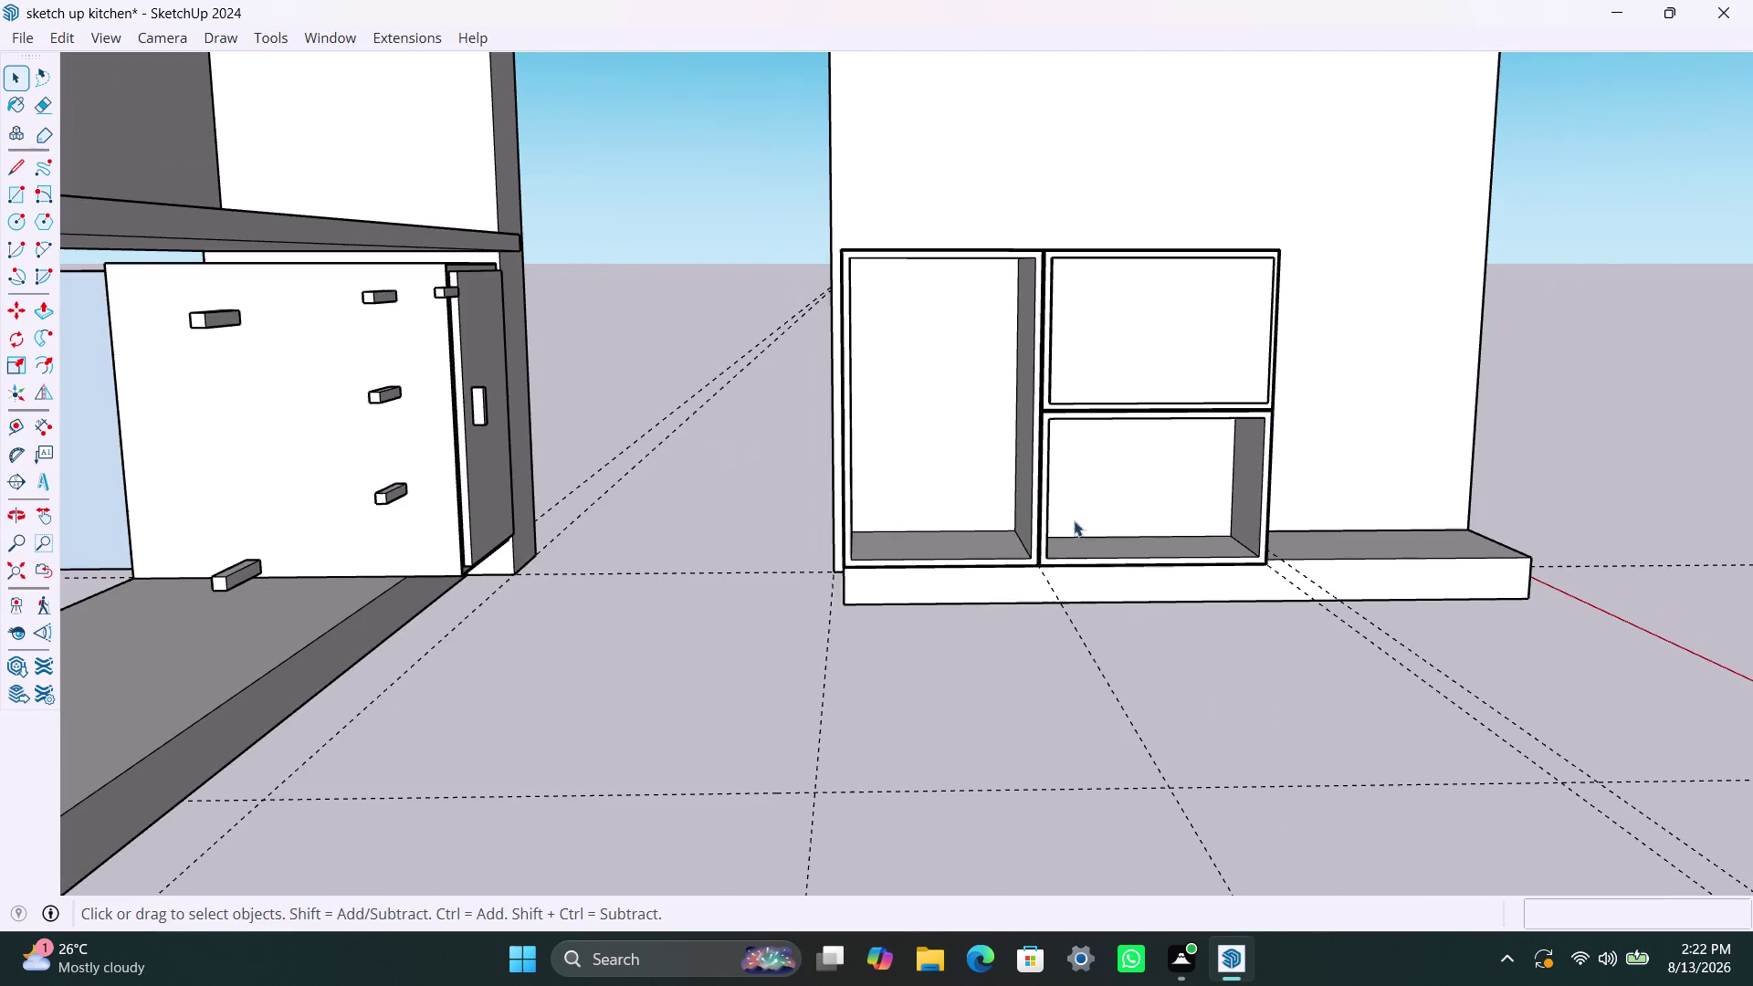
middle_drag(1086, 463, 755, 530)
click(1304, 380)
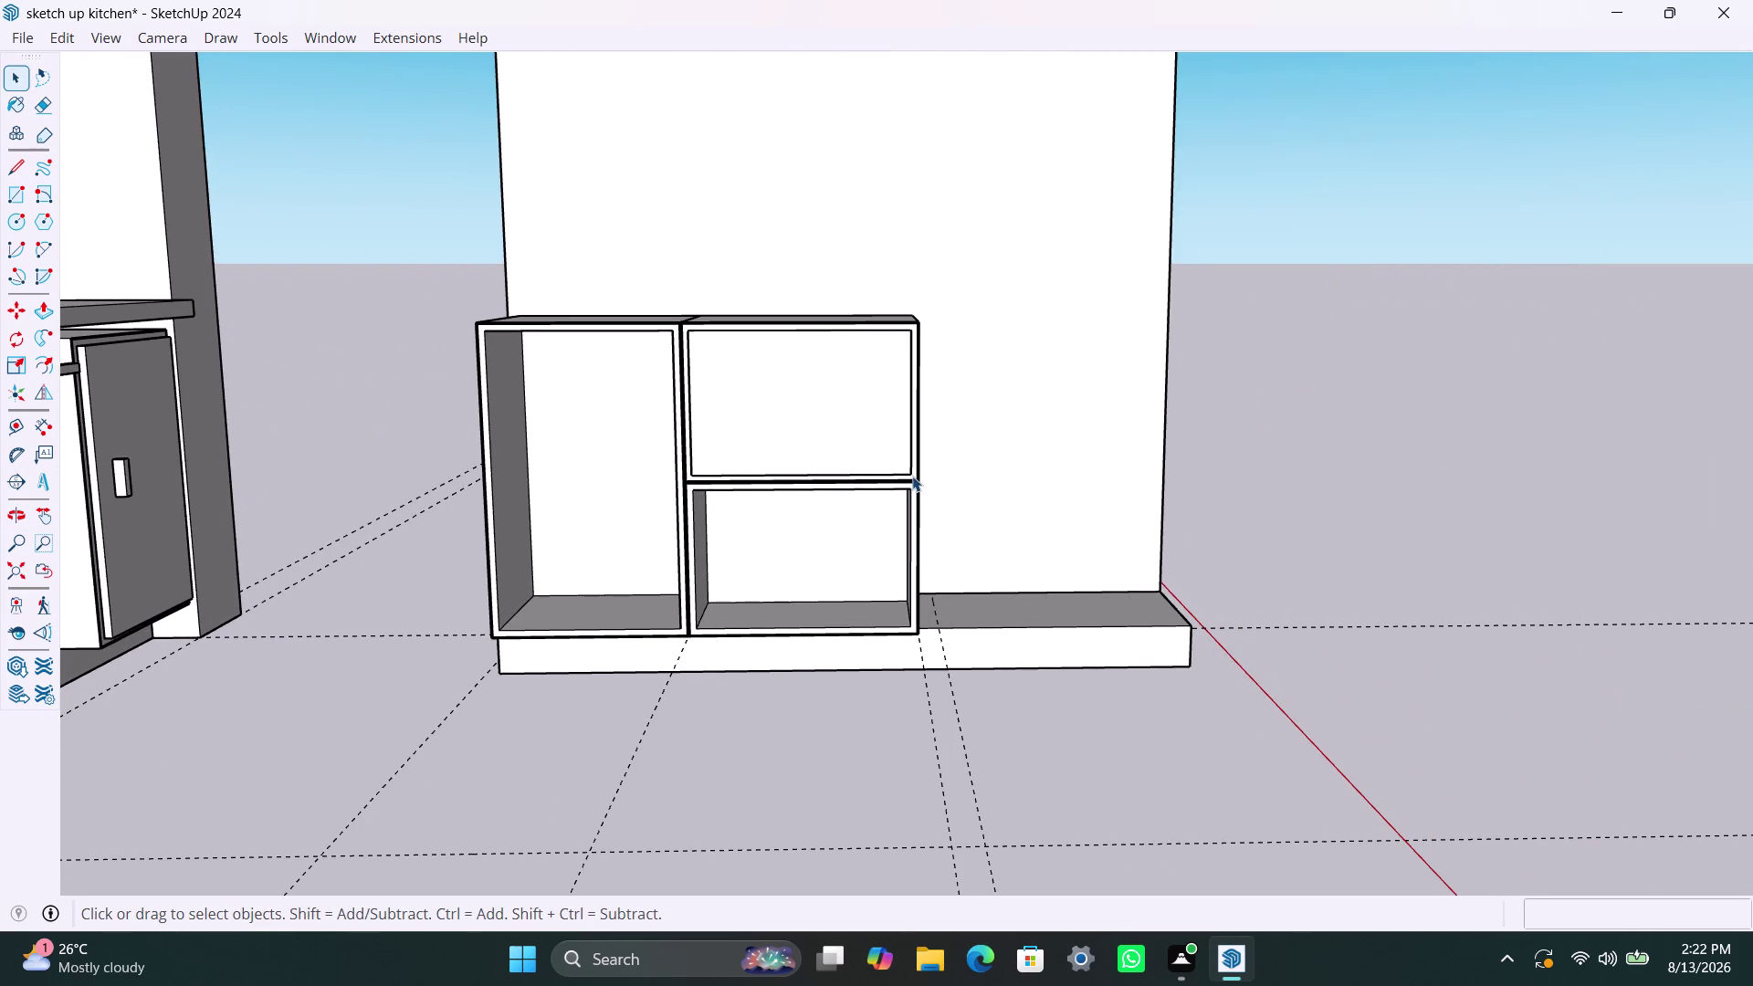
scroll(down, 3)
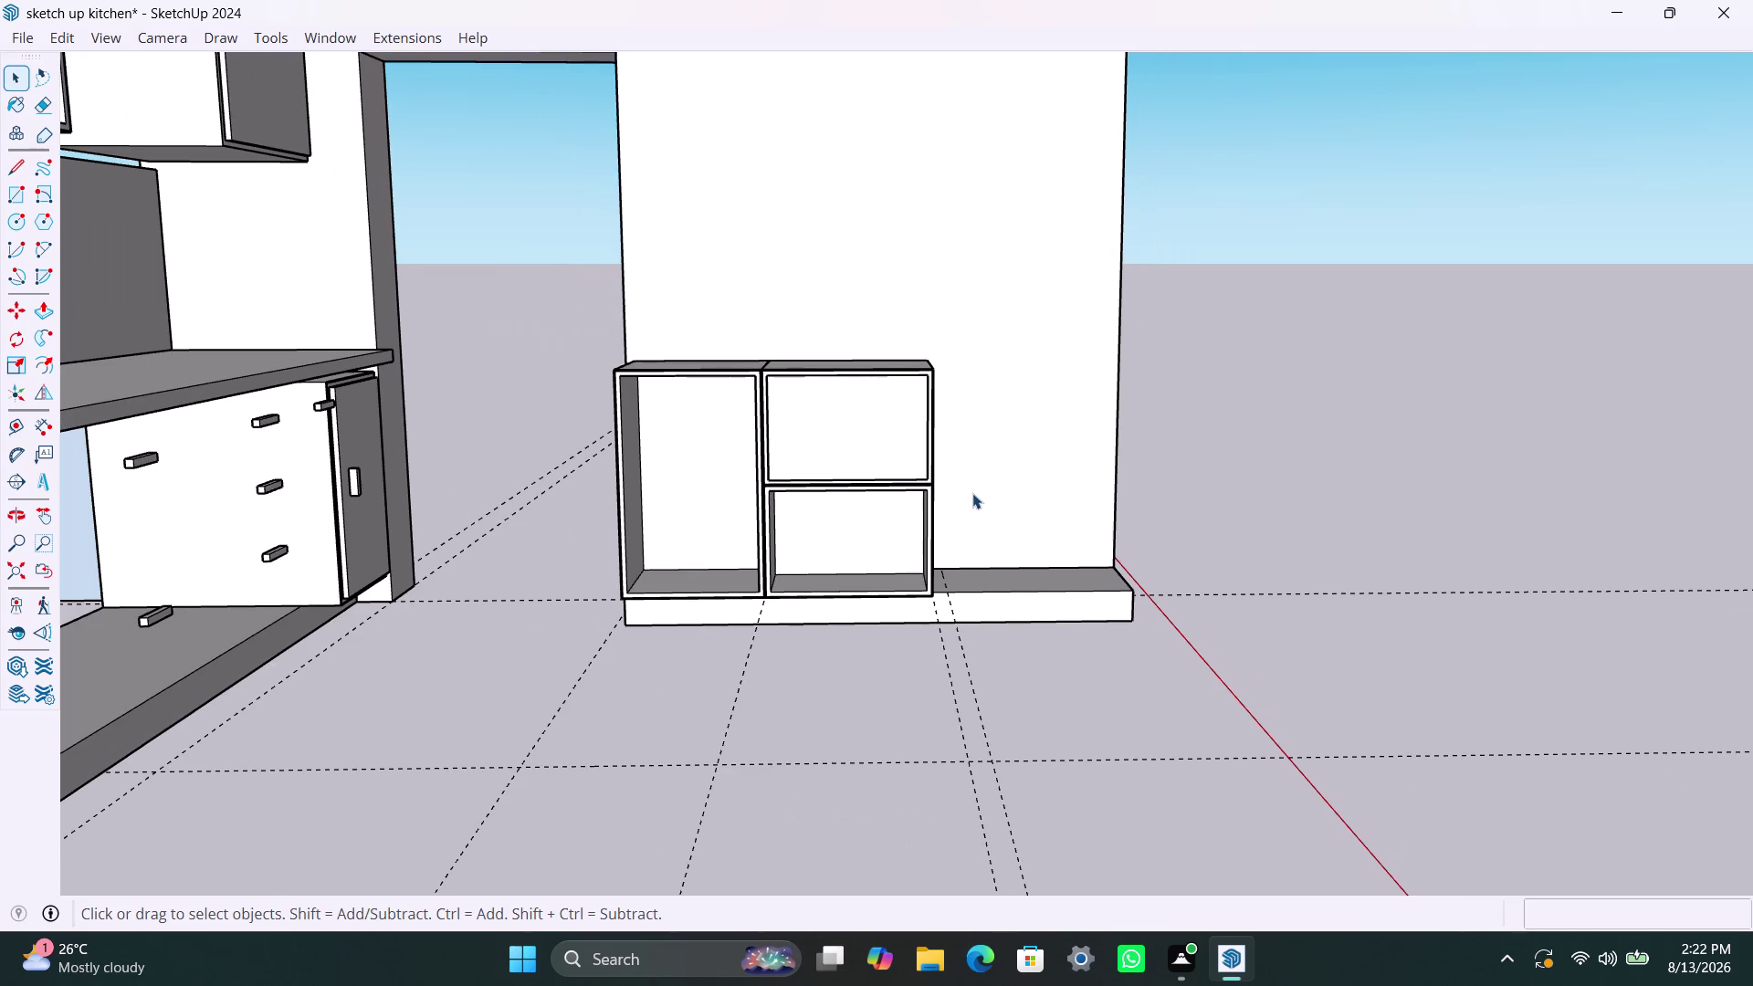